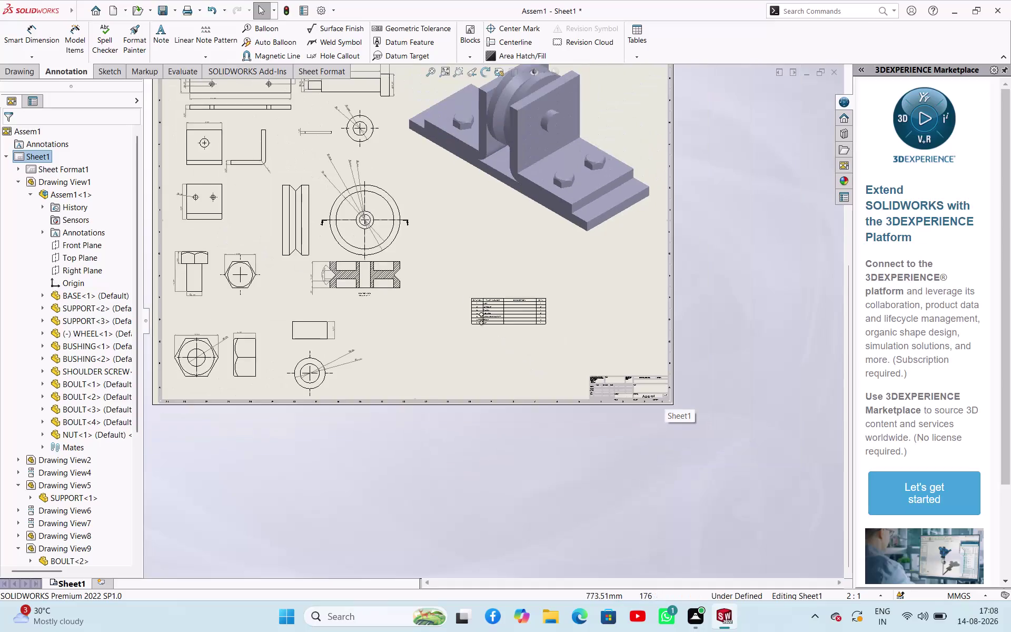
Zoom in on the Sheet1 BOM table and select it.
scroll(down, 3)
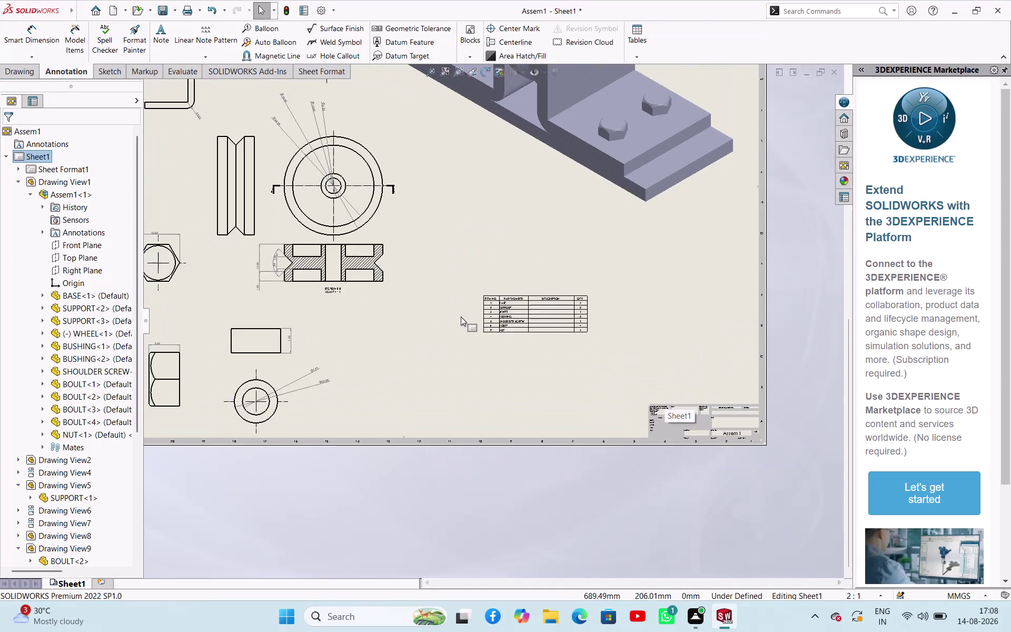
scroll(down, 3)
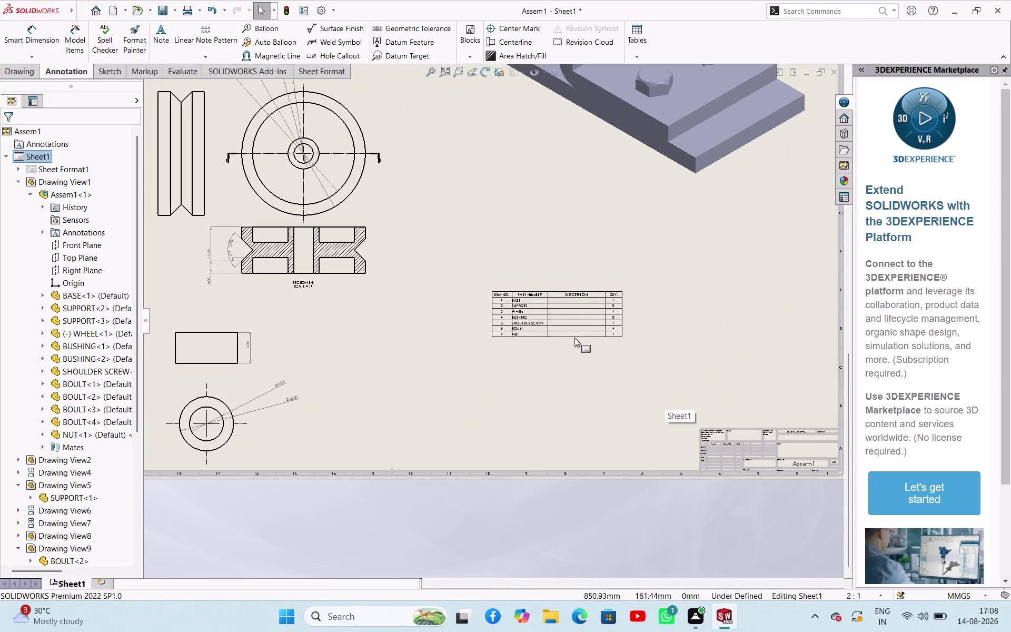
click(680, 294)
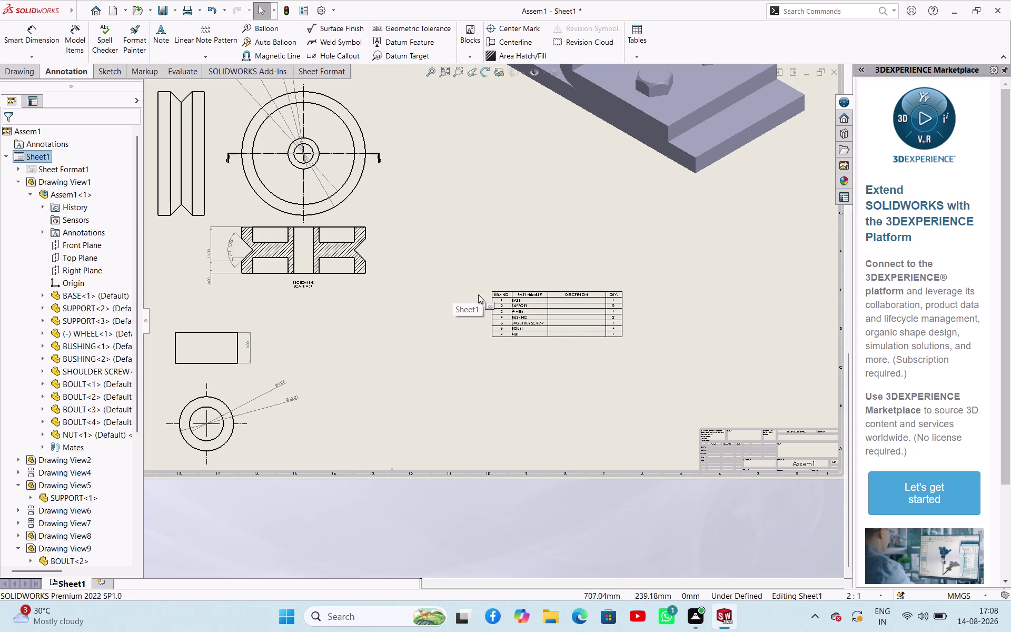
scroll(down, 3)
scroll(down, 3)
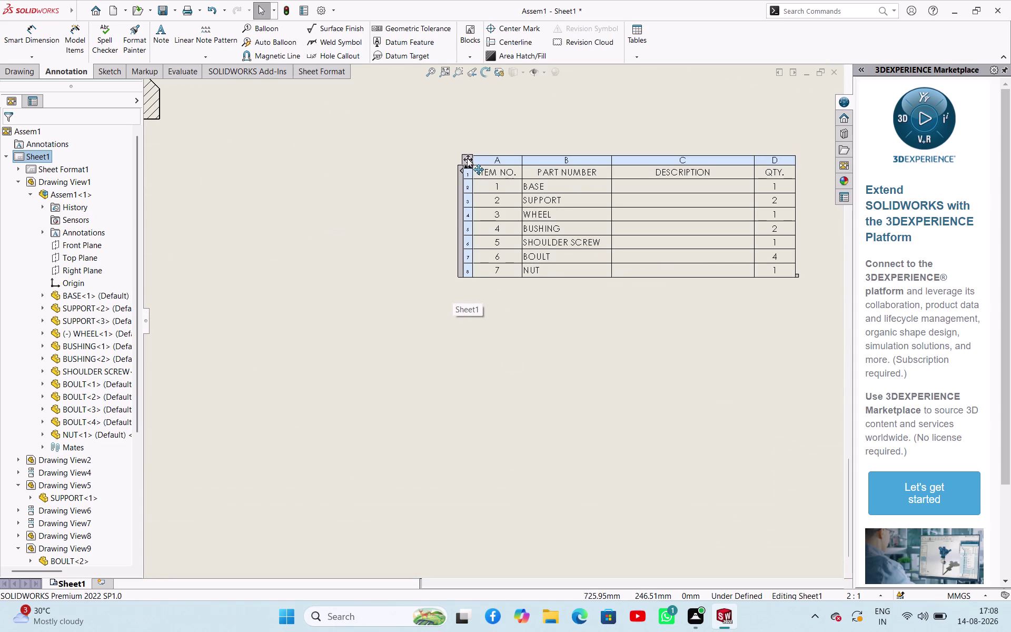
Move the BOM table up and left and enlarge its rows and columns.
drag(467, 158, 346, 244)
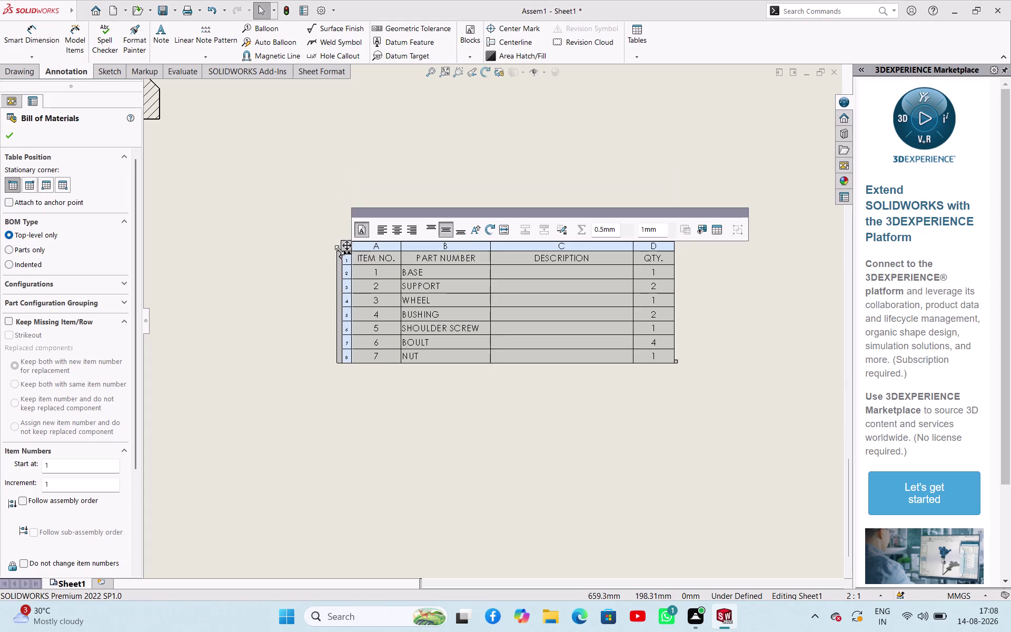
drag(340, 250, 199, 155)
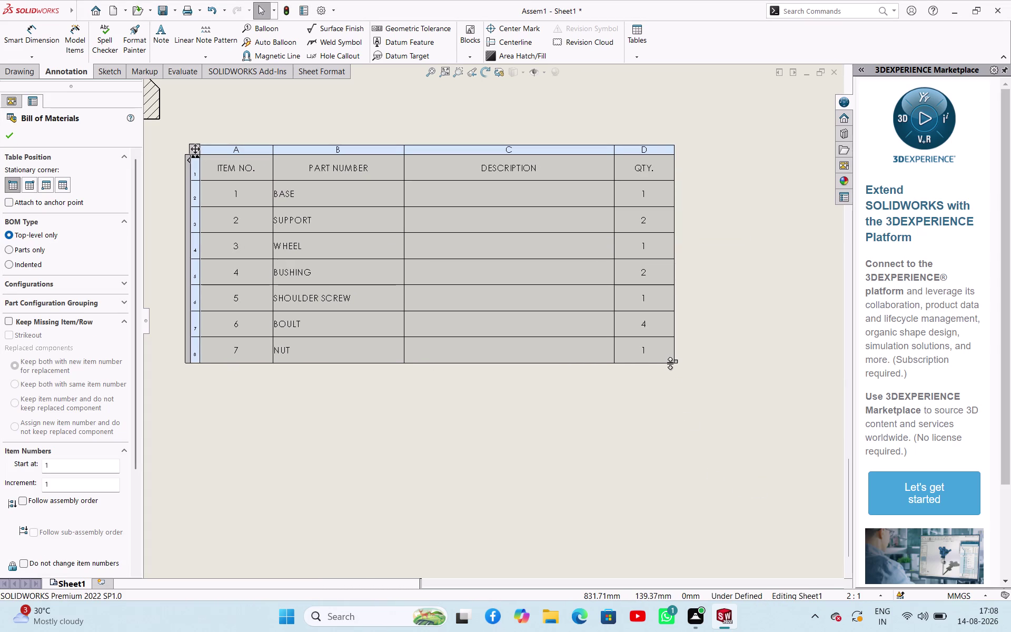
drag(677, 362, 807, 489)
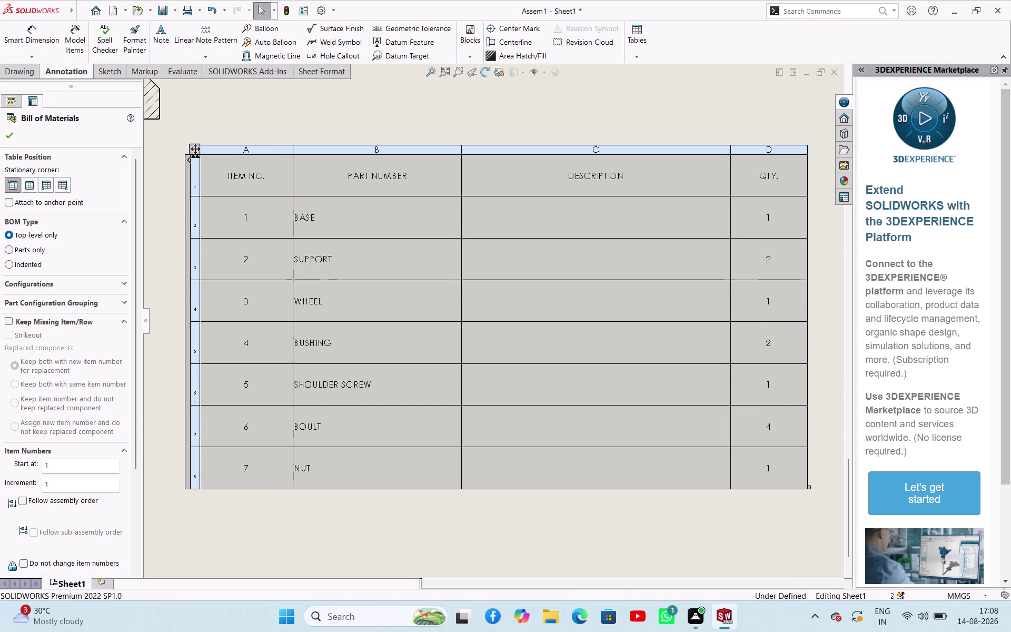
scroll(up, 3)
scroll(down, 3)
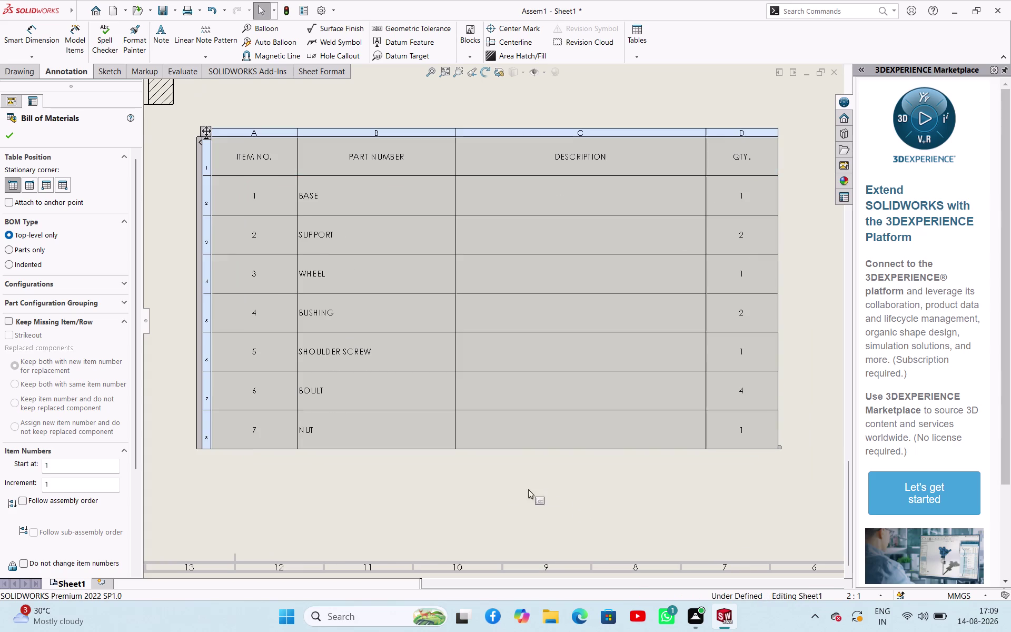
click(580, 134)
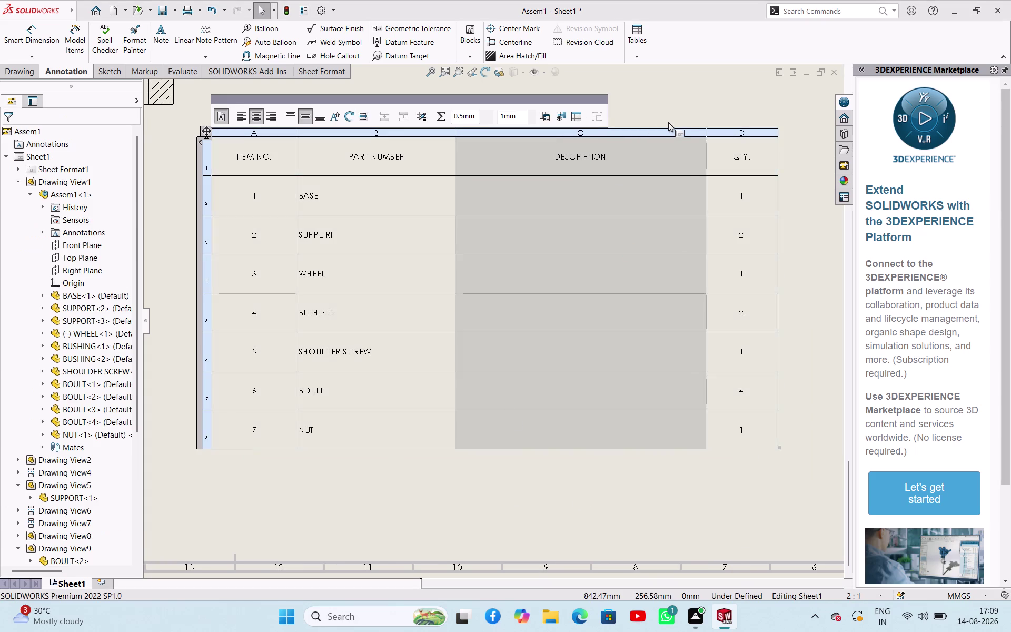
Delete the empty DESCRIPTION column and widen the QTY. and PART NUMBER columns.
key(Delete)
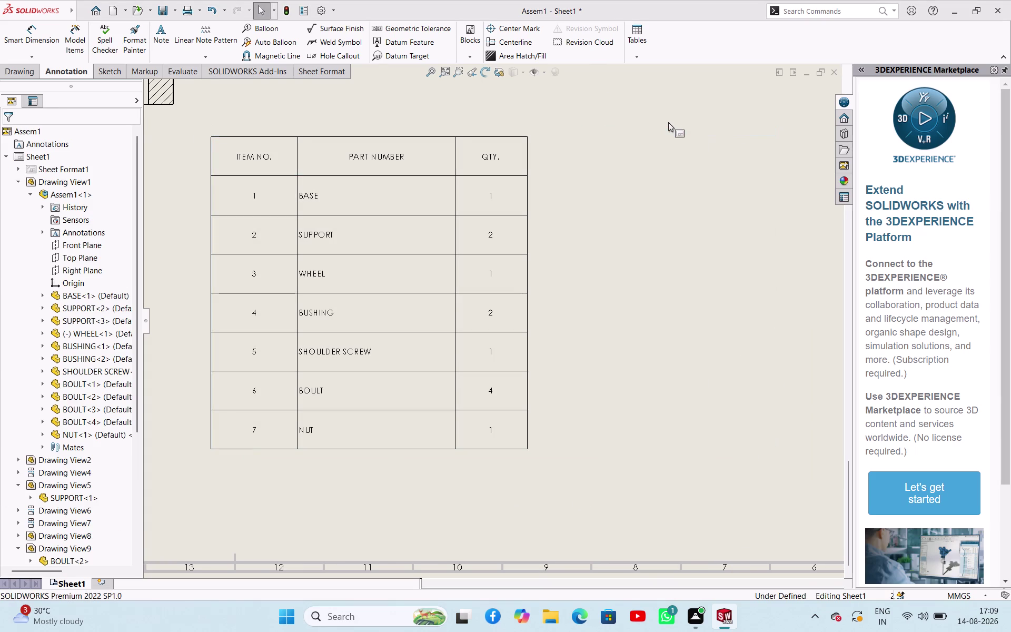
click(680, 275)
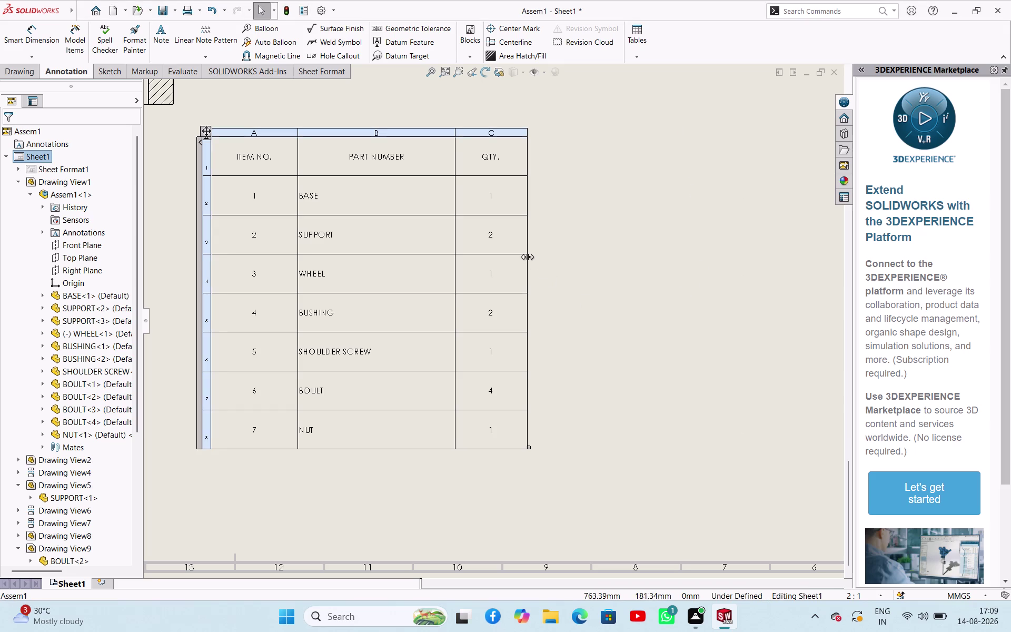
drag(527, 258, 622, 271)
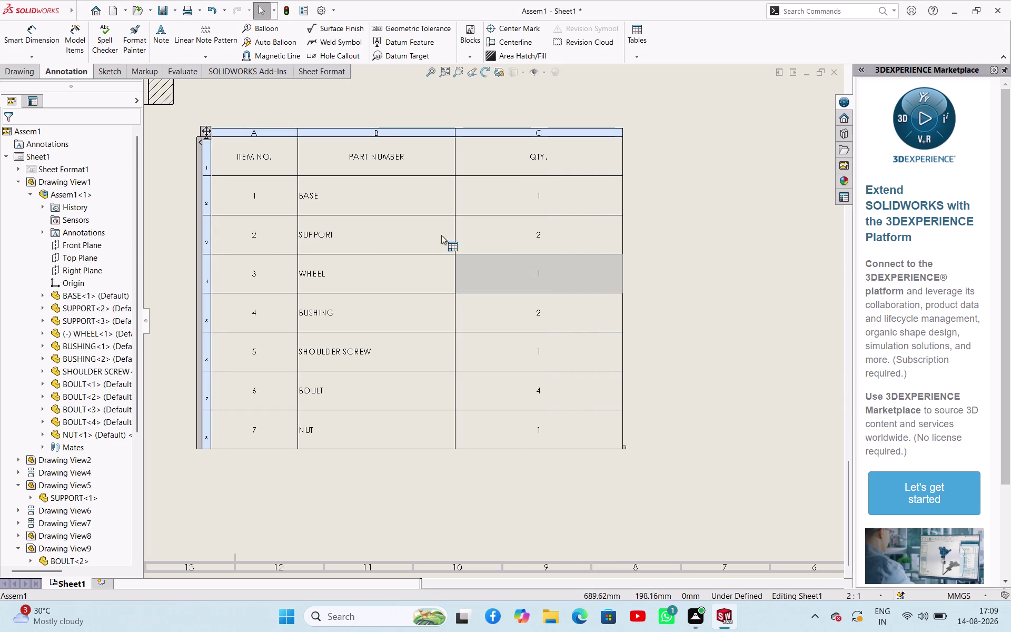
drag(455, 219, 486, 222)
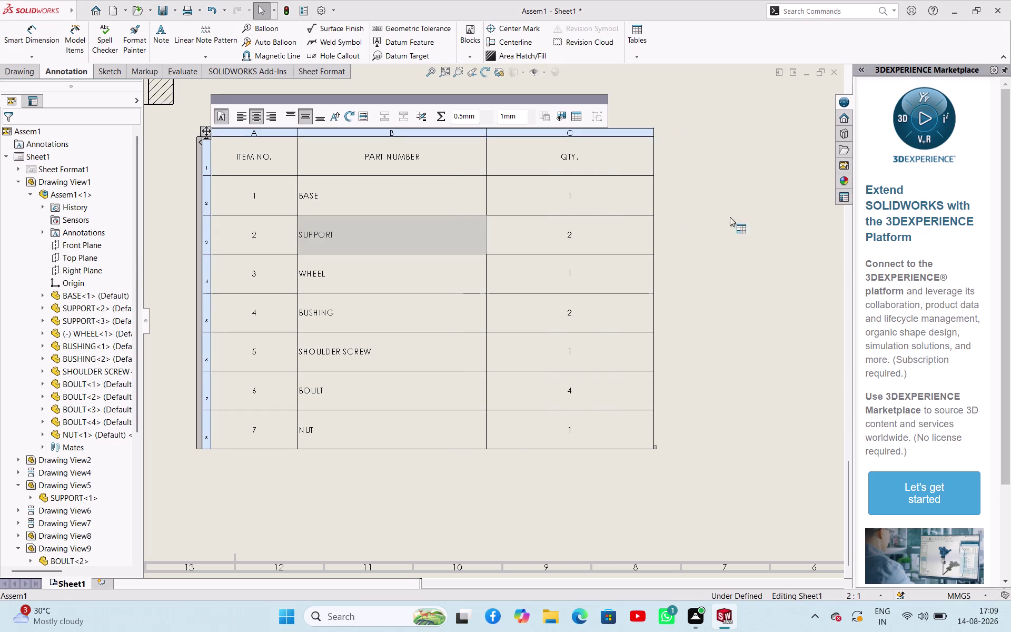
click(802, 213)
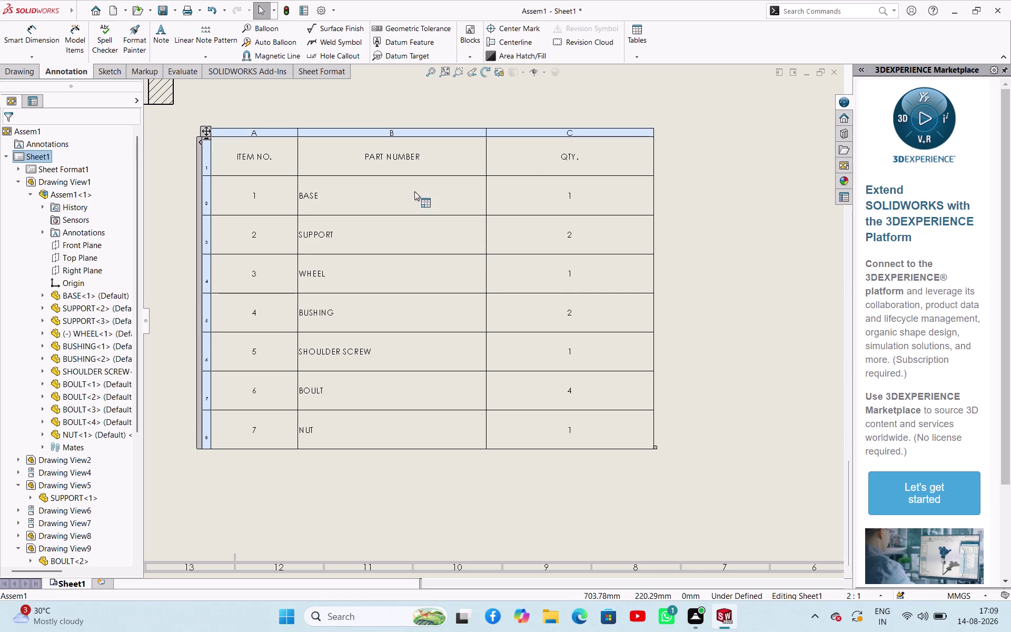
click(316, 197)
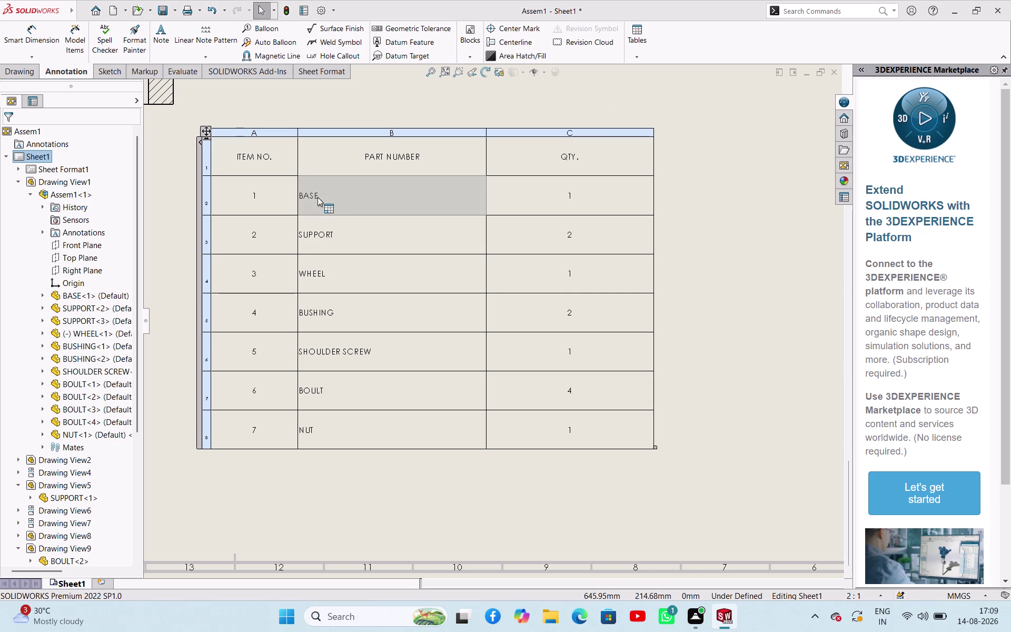
Select the part name cells from BASE down to NUT.
click(317, 197)
drag(316, 197, 326, 340)
drag(326, 340, 347, 448)
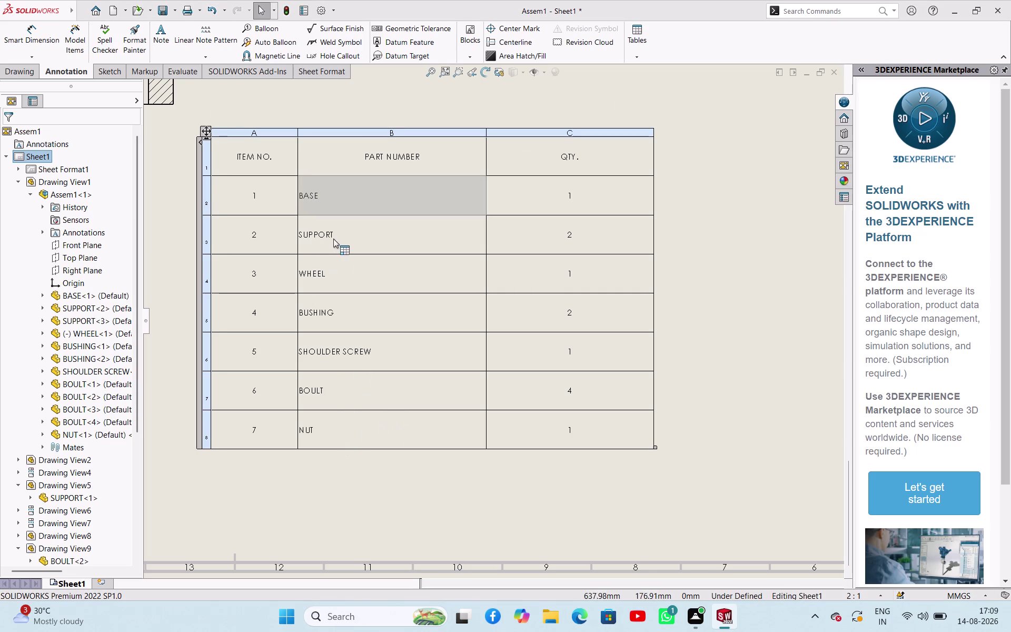
click(337, 236)
click(343, 269)
click(340, 315)
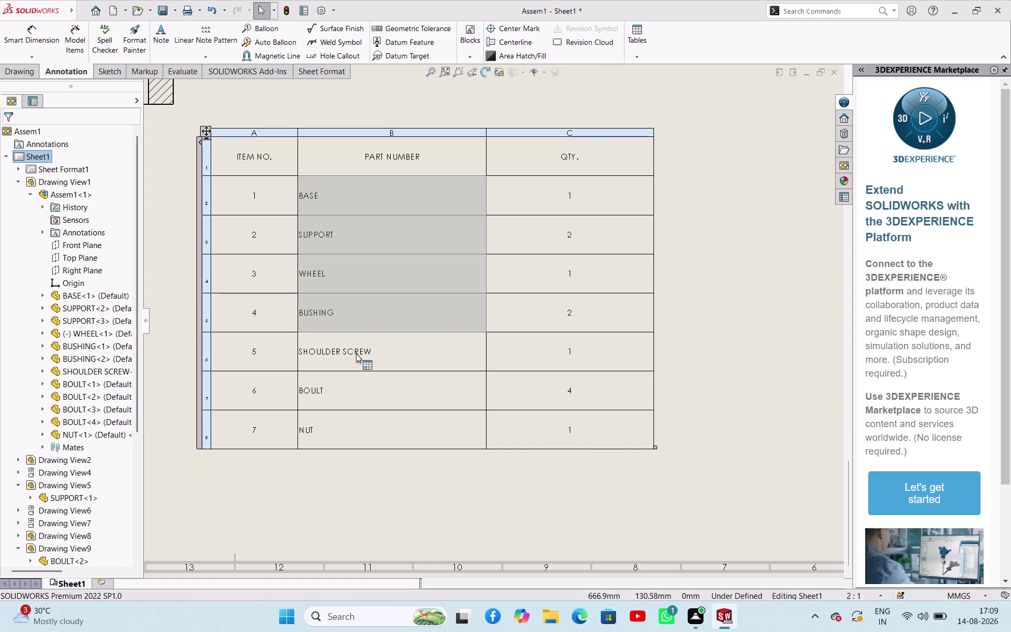
click(356, 354)
click(346, 402)
click(344, 426)
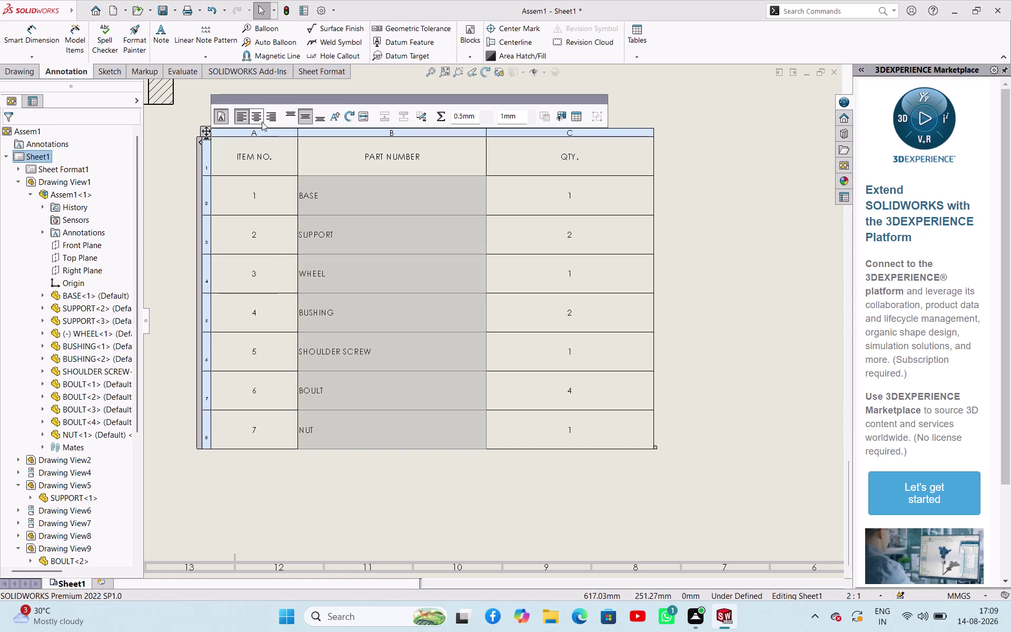
Centre the selected part names and make them 26-point bold.
click(260, 121)
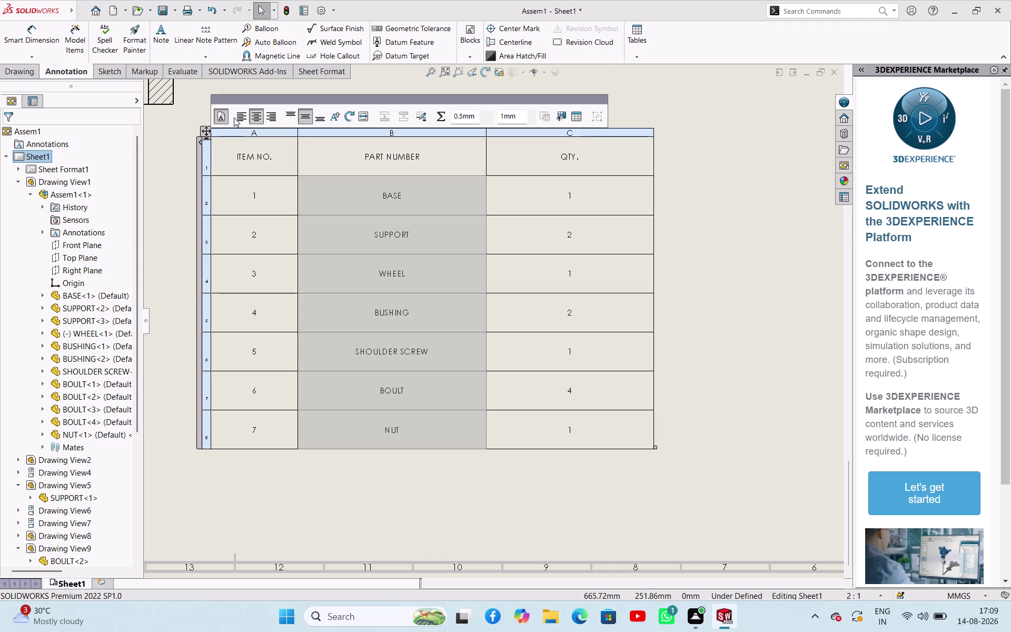
click(217, 116)
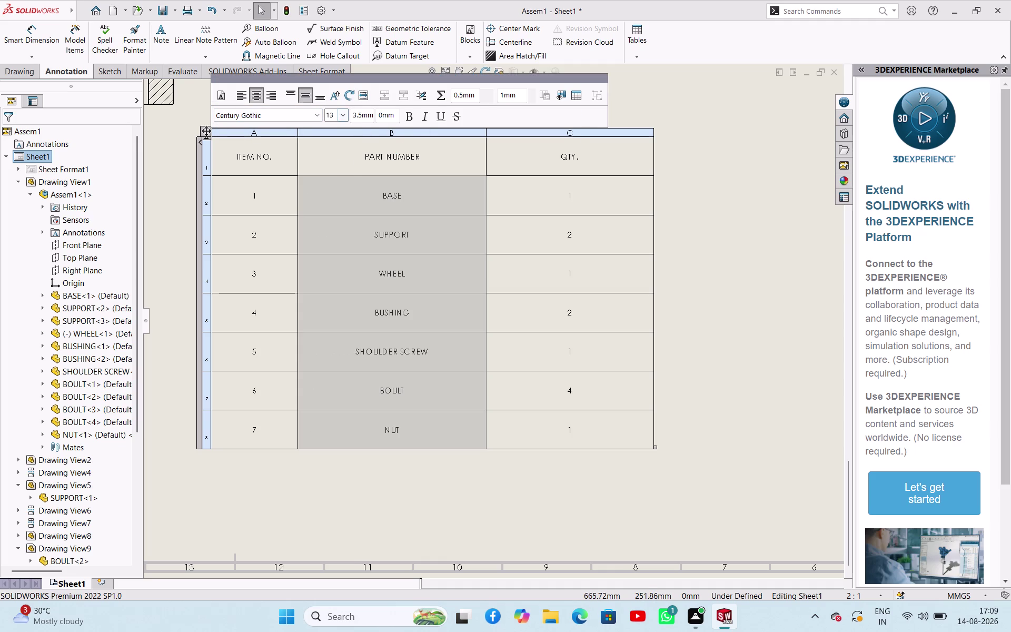
click(339, 116)
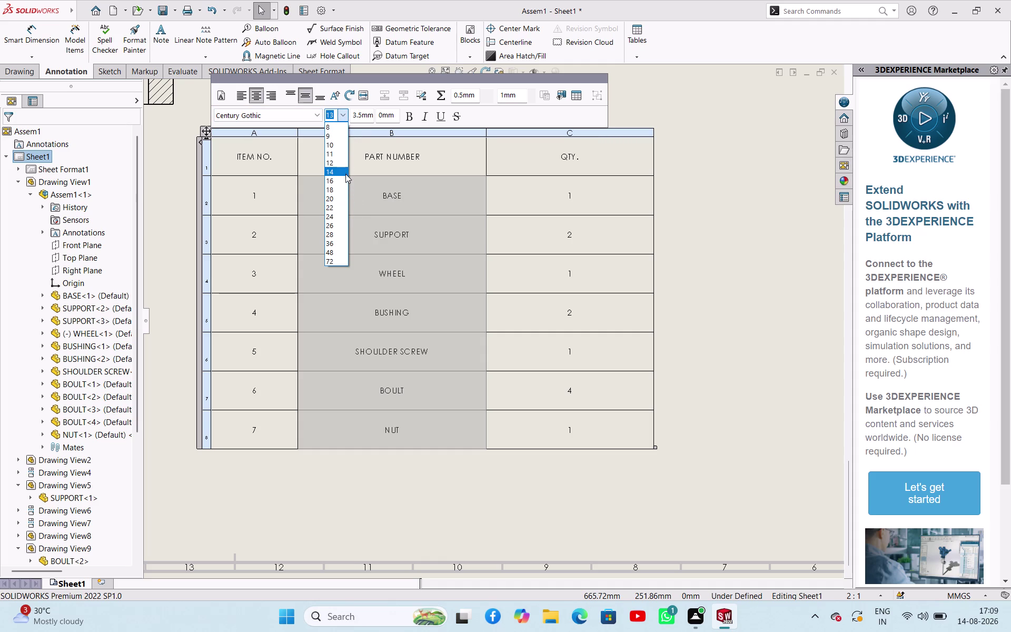
click(343, 224)
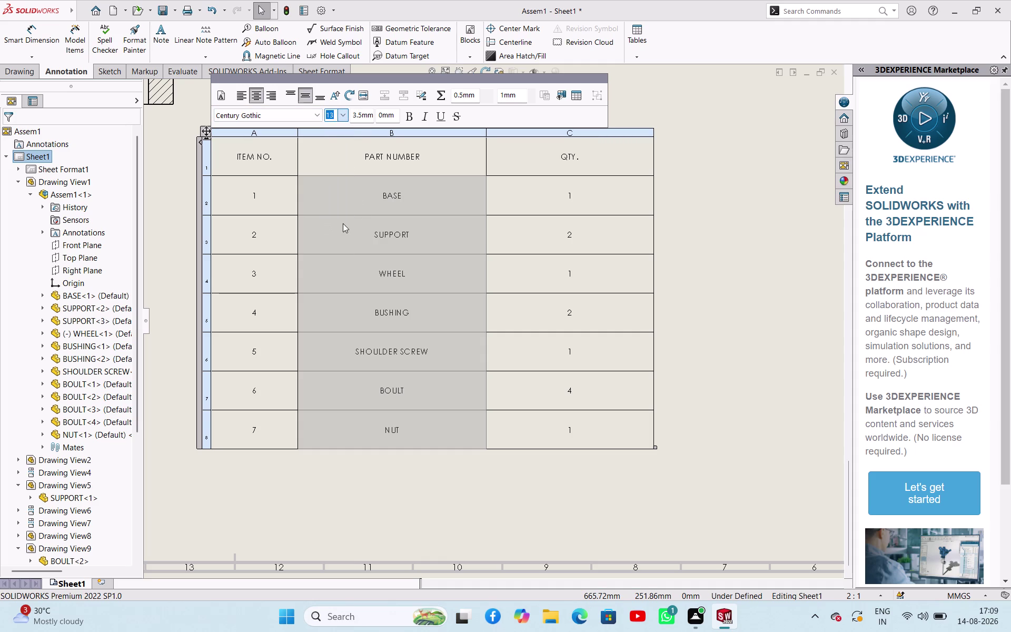
click(403, 117)
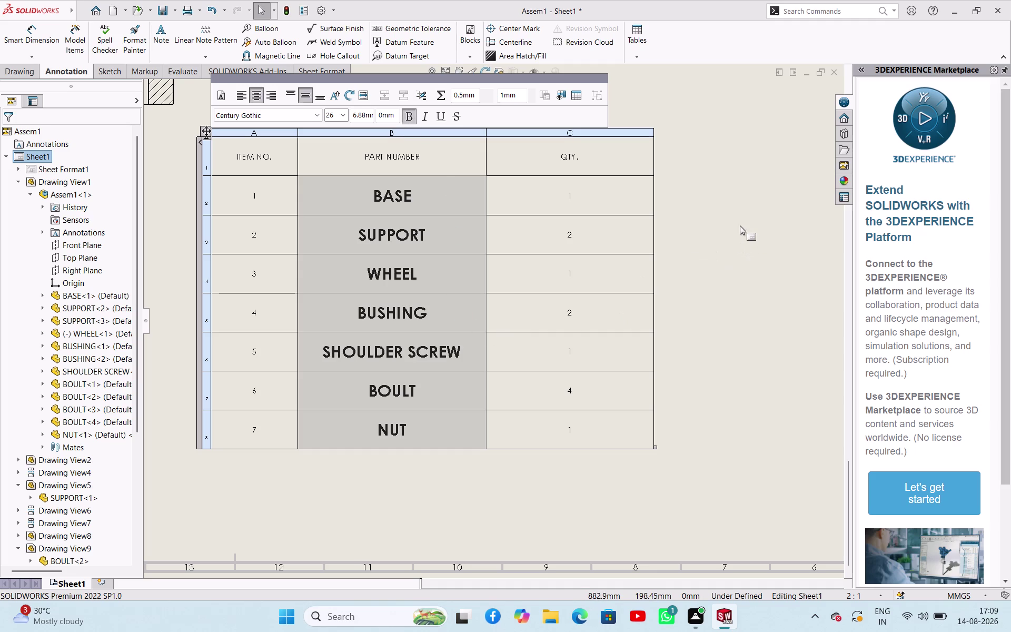
click(701, 231)
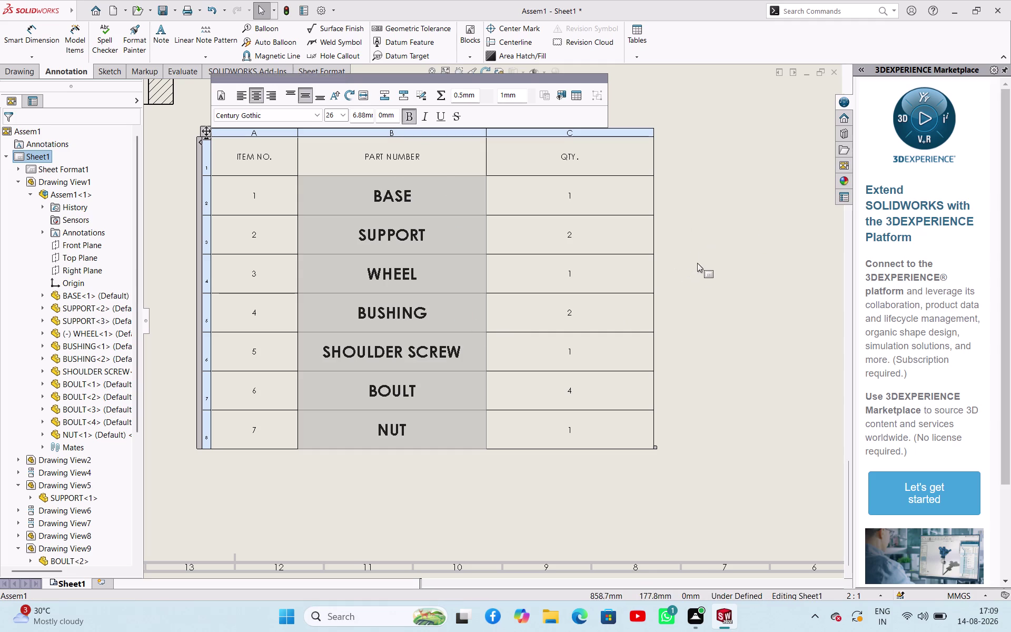
click(697, 262)
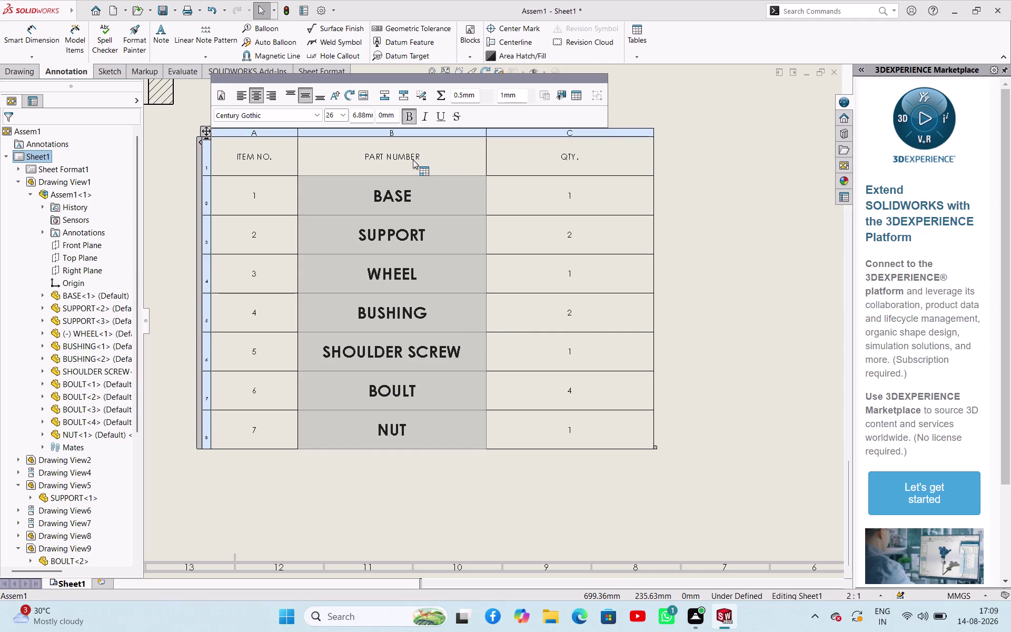
click(413, 160)
click(275, 155)
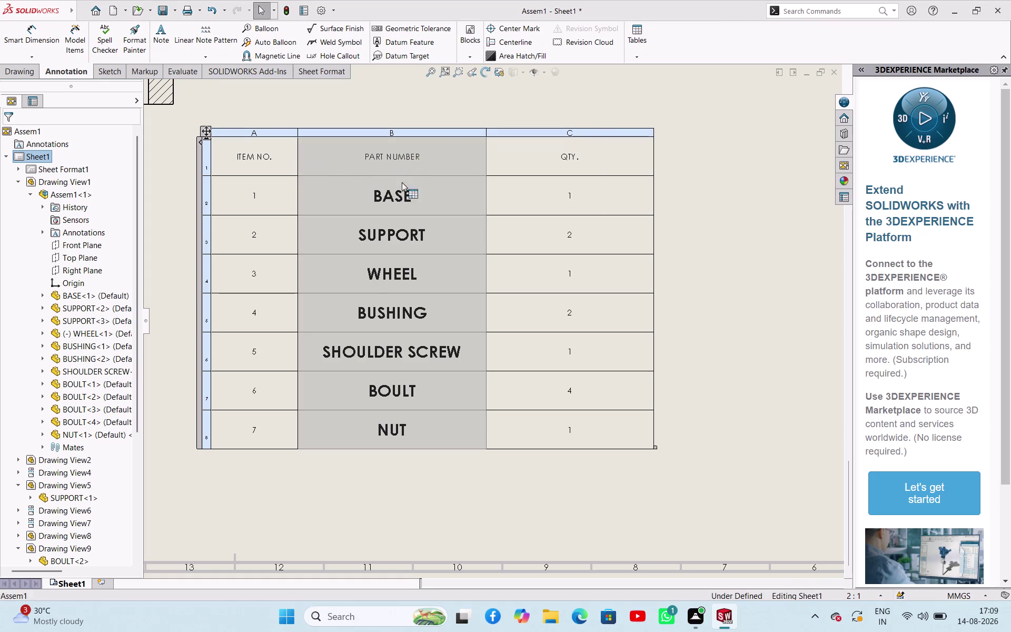
click(563, 162)
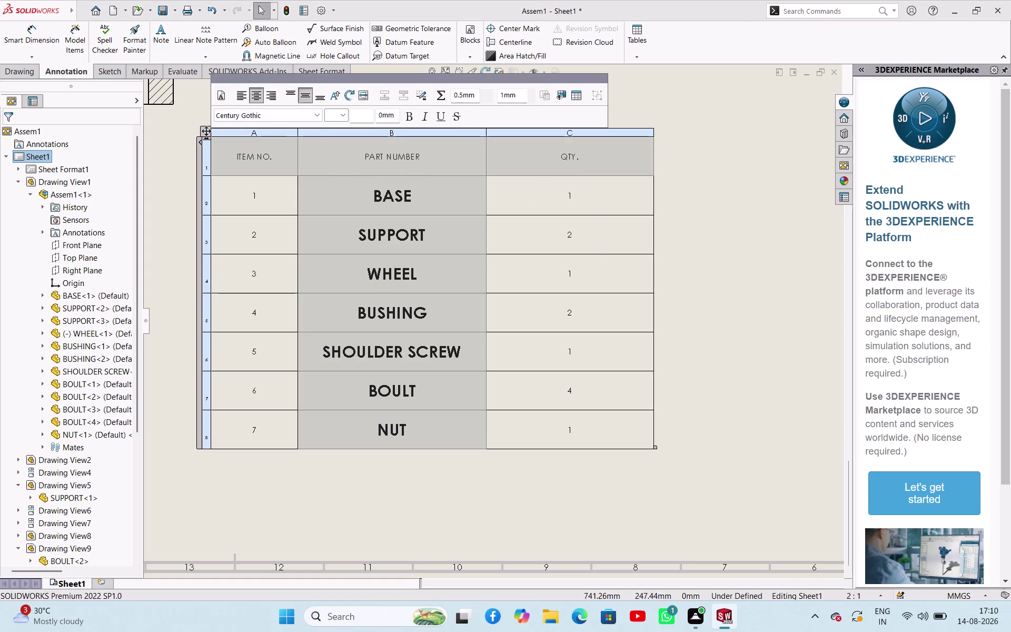
Set the ITEM NO., PART NUMBER and QTY. headings to 28-point bold text.
click(335, 113)
click(338, 117)
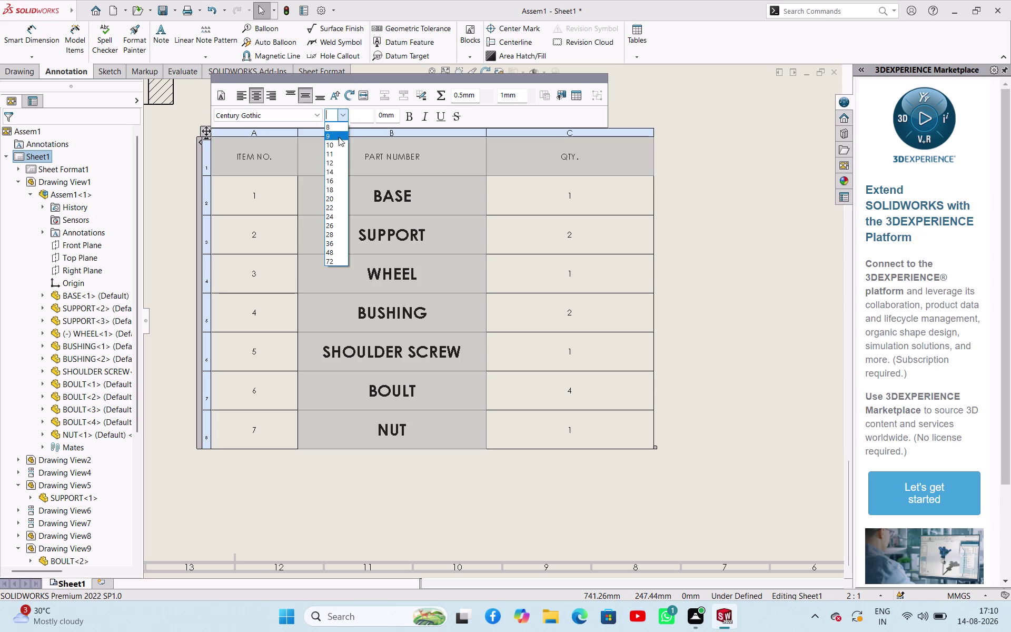
click(337, 232)
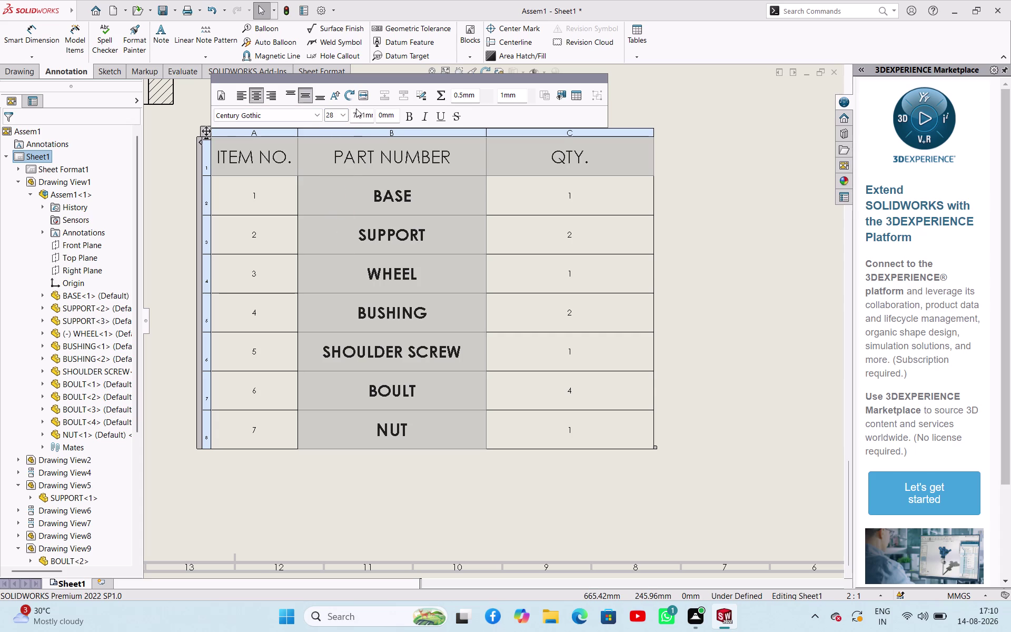
click(408, 124)
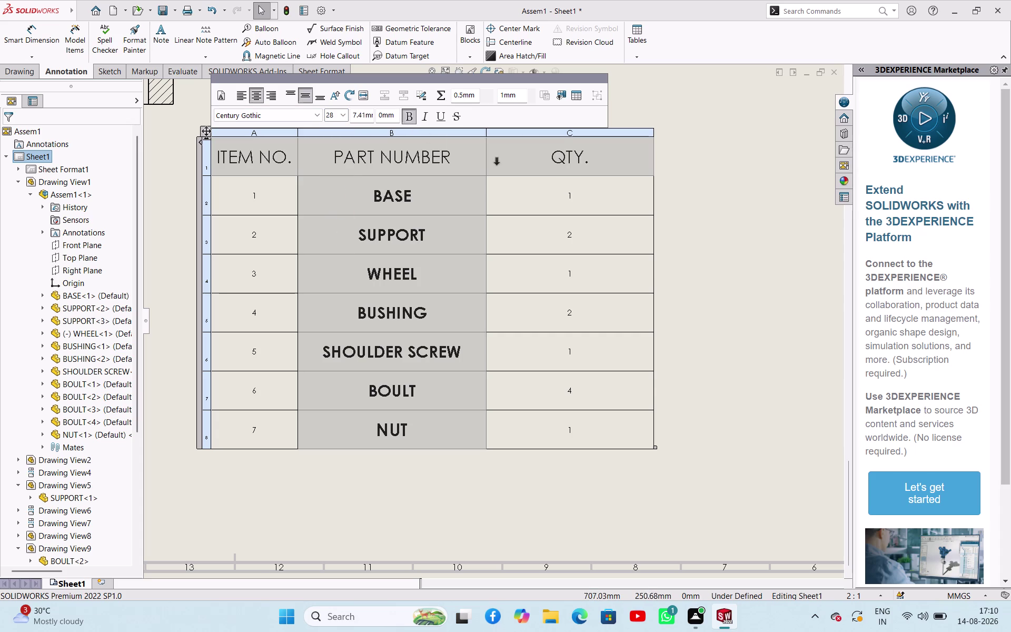
click(708, 189)
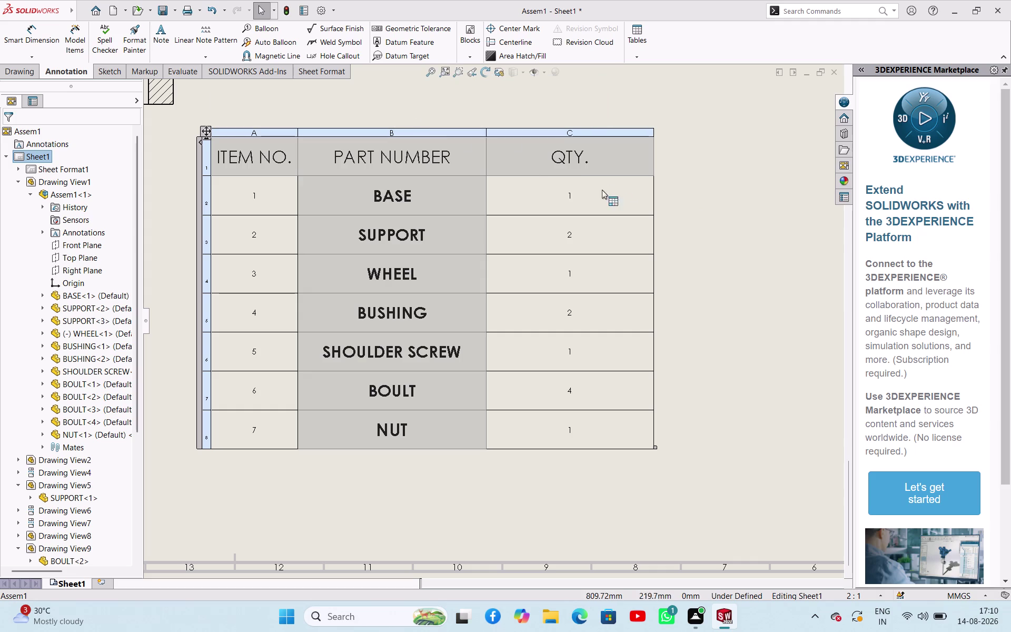
double_click(708, 203)
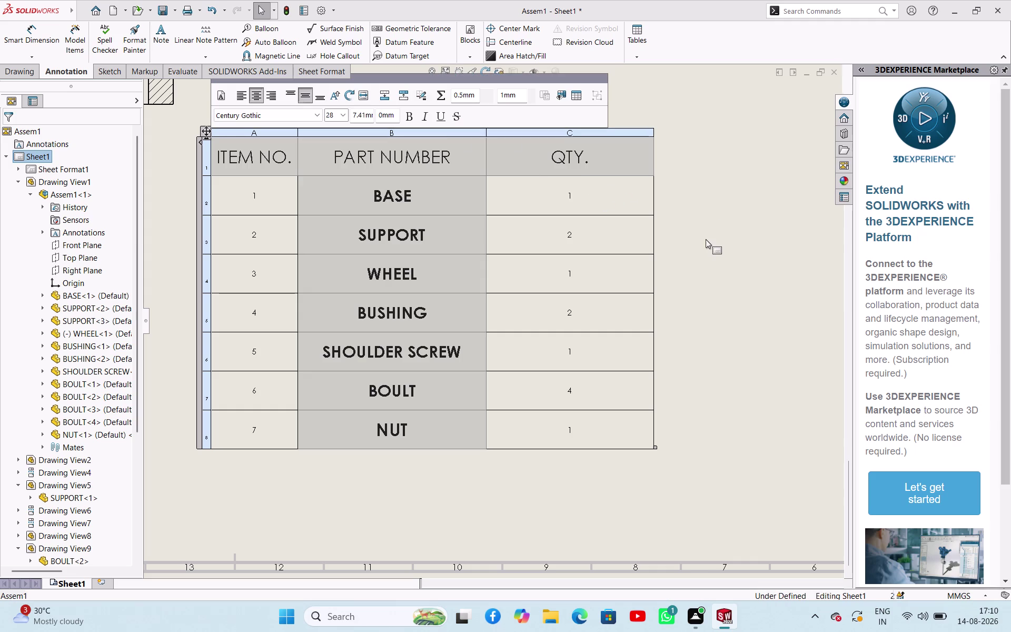
click(705, 239)
right_click(710, 236)
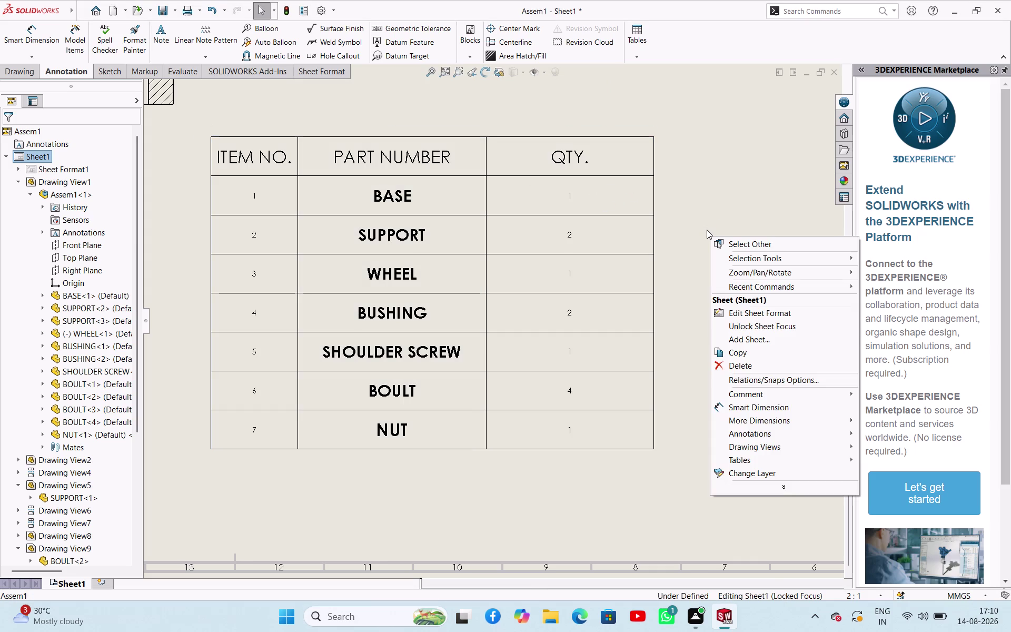
click(692, 172)
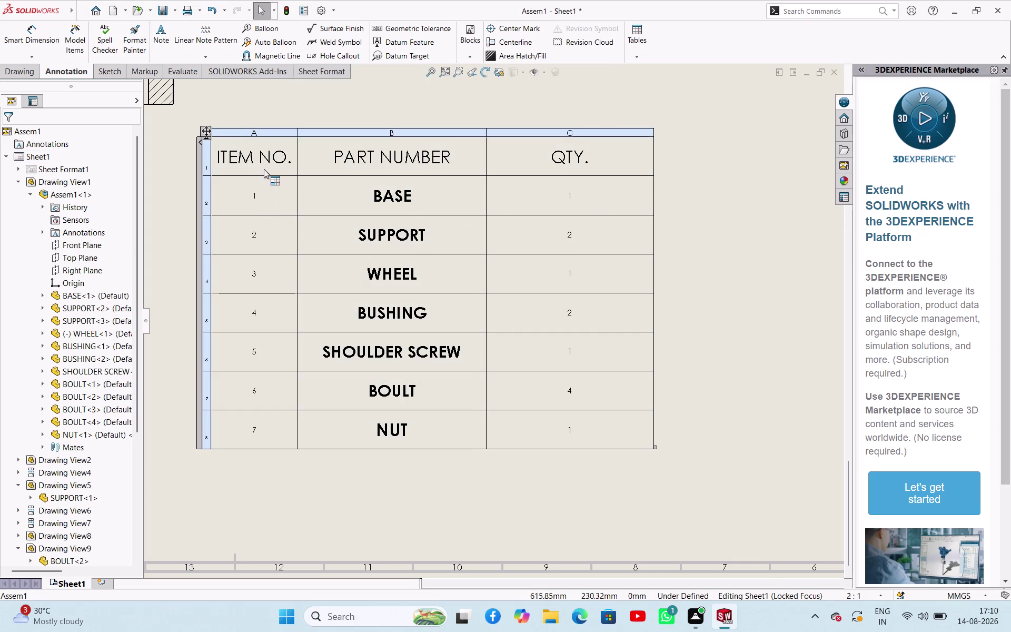
Apply bold to the BOM header row labels.
scroll(up, 3)
scroll(down, 3)
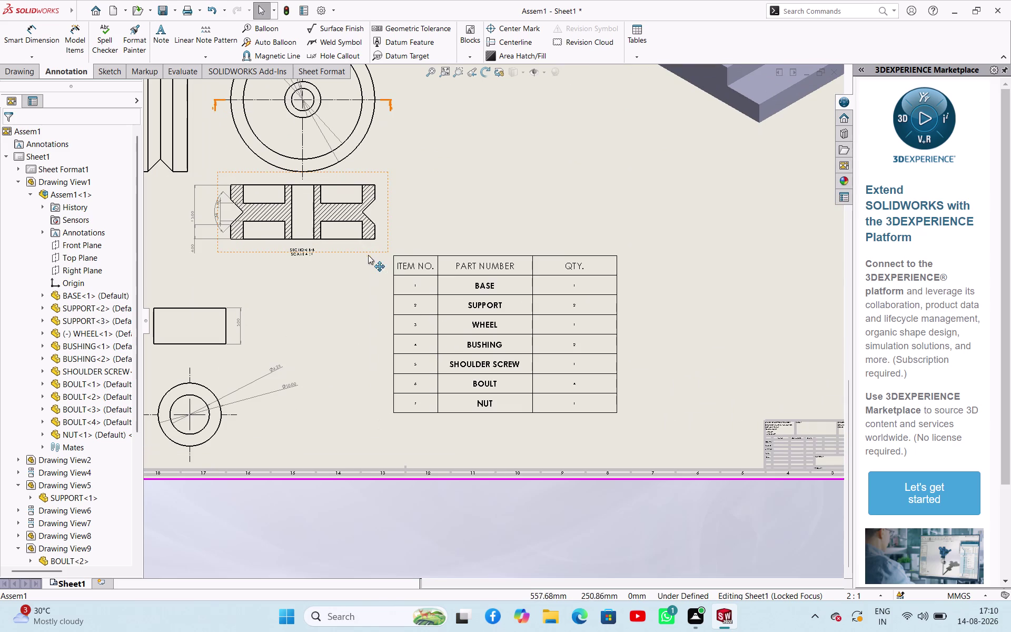
click(417, 266)
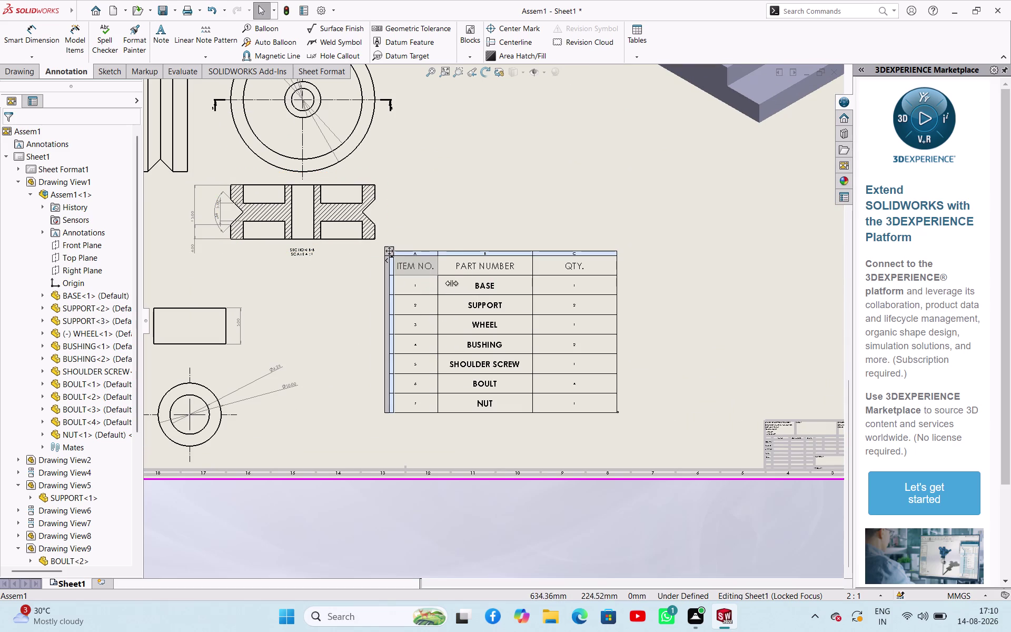
click(484, 261)
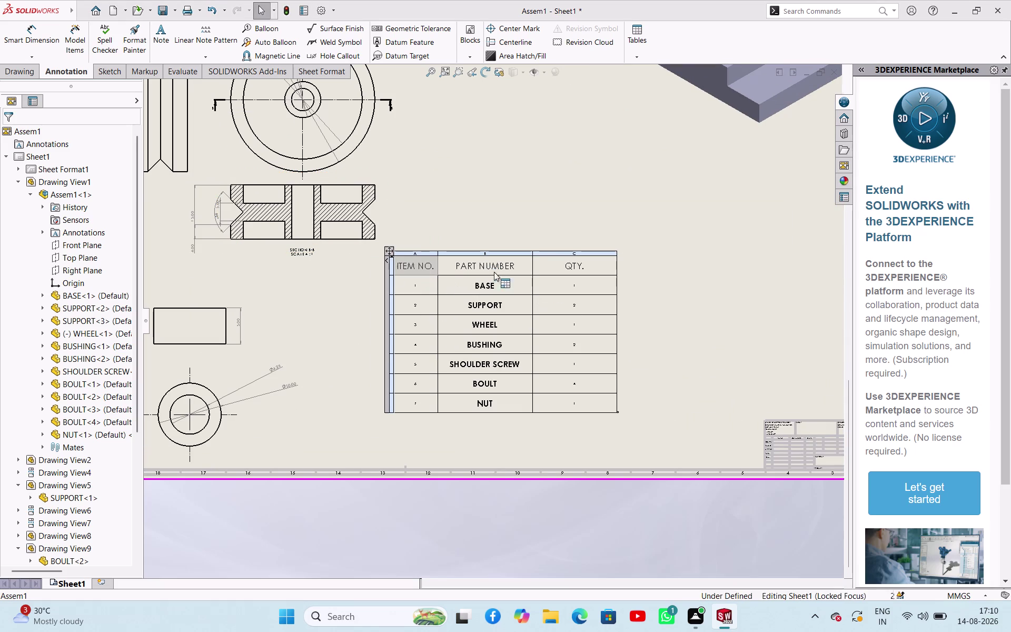
click(563, 266)
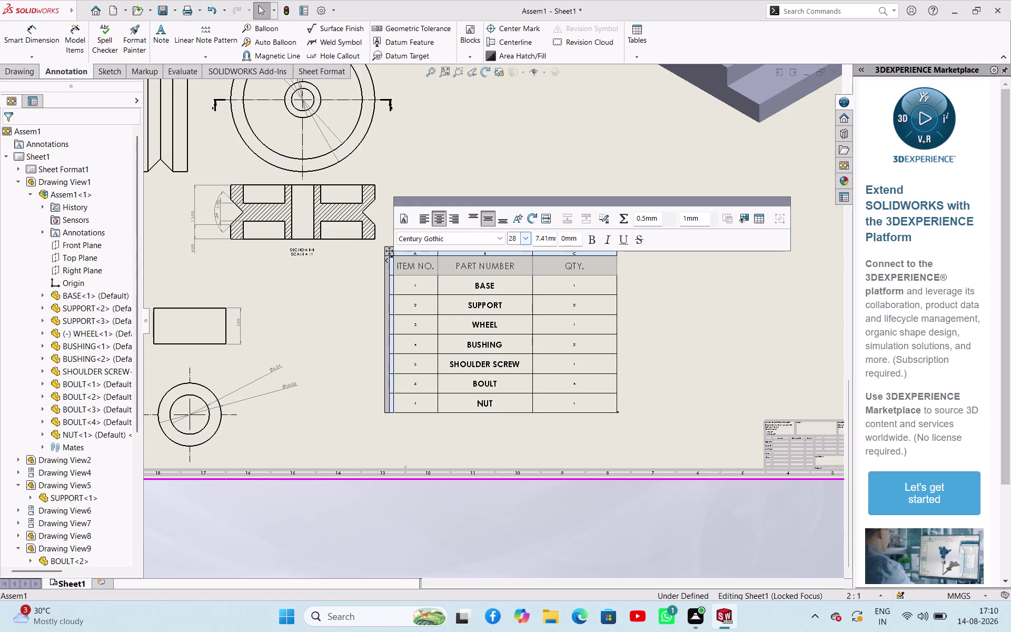
click(593, 243)
click(634, 283)
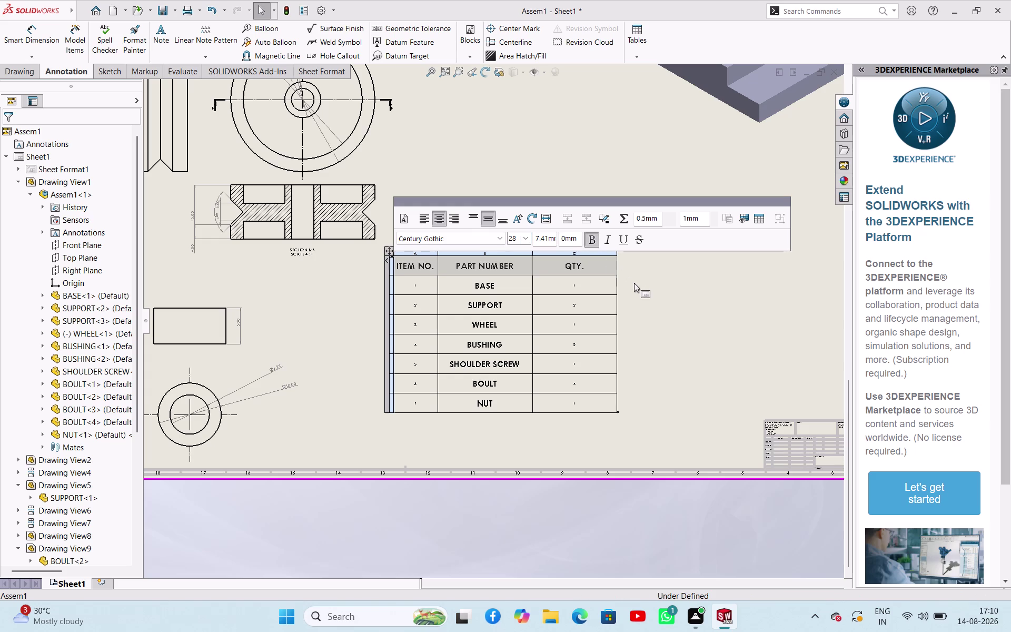
click(653, 291)
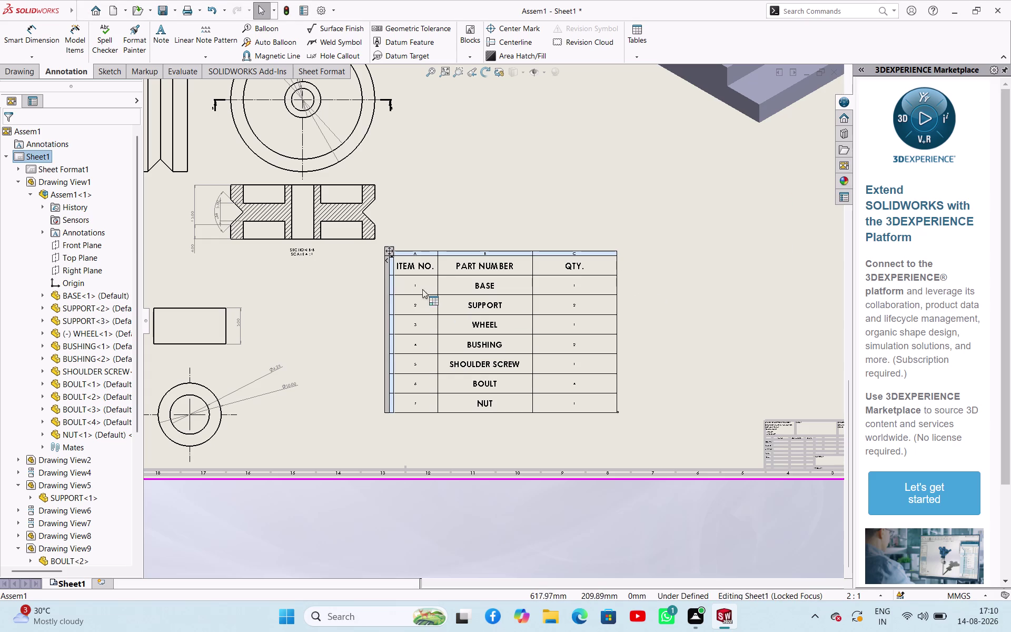
Begin selecting the item number cells in the ITEM NO. column.
click(420, 283)
click(424, 296)
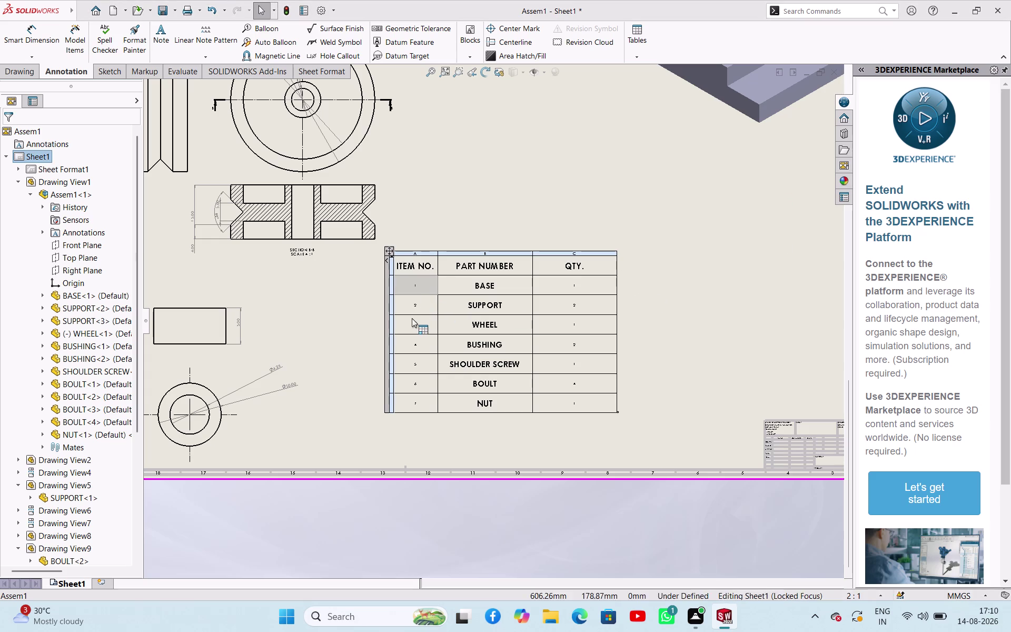
click(412, 319)
click(424, 285)
Extend the selection down the ITEM NO. column through item 7.
click(414, 302)
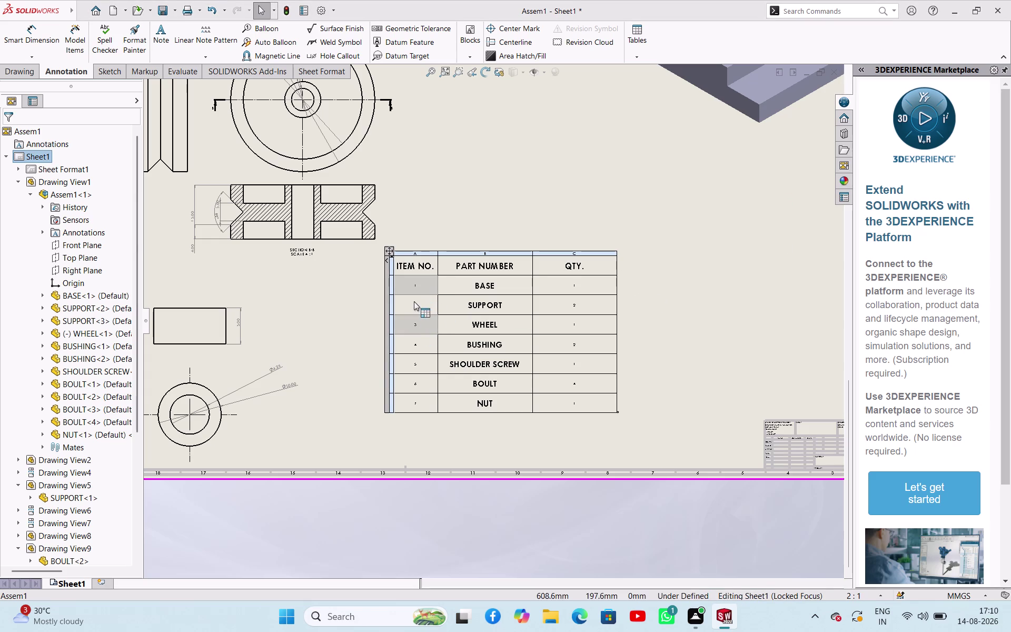
click(415, 348)
click(416, 357)
click(414, 376)
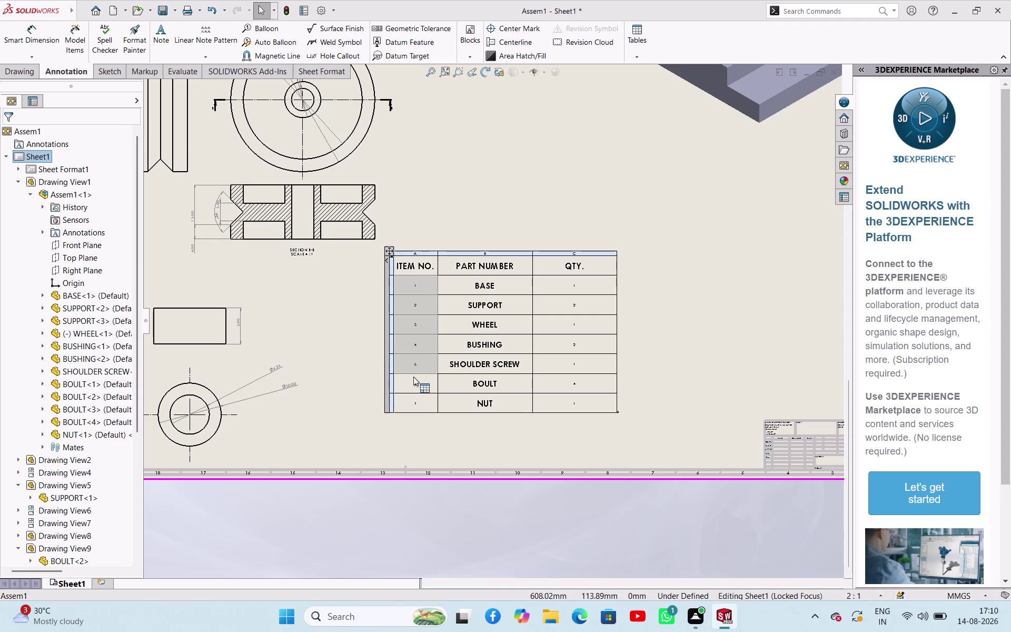
click(411, 400)
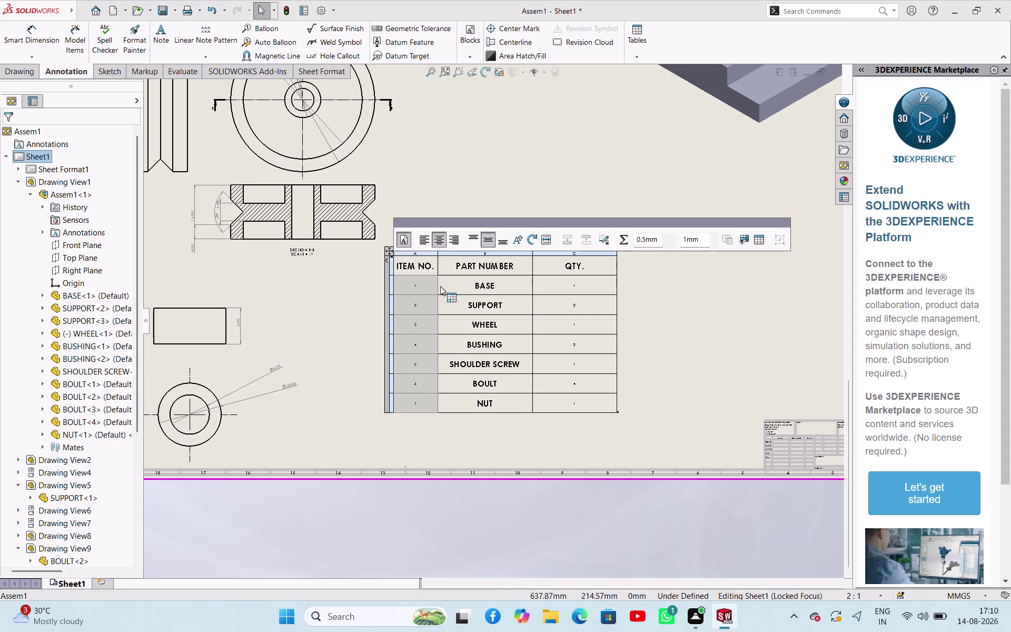
Set item numbers 1–7 to font size 22 and bold.
click(407, 240)
click(517, 237)
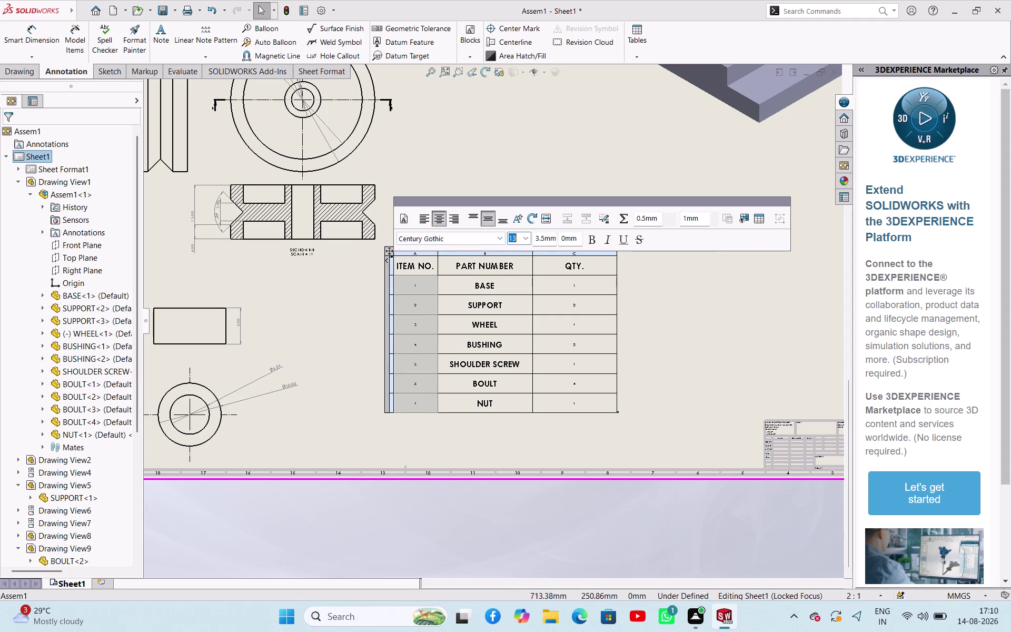
click(526, 240)
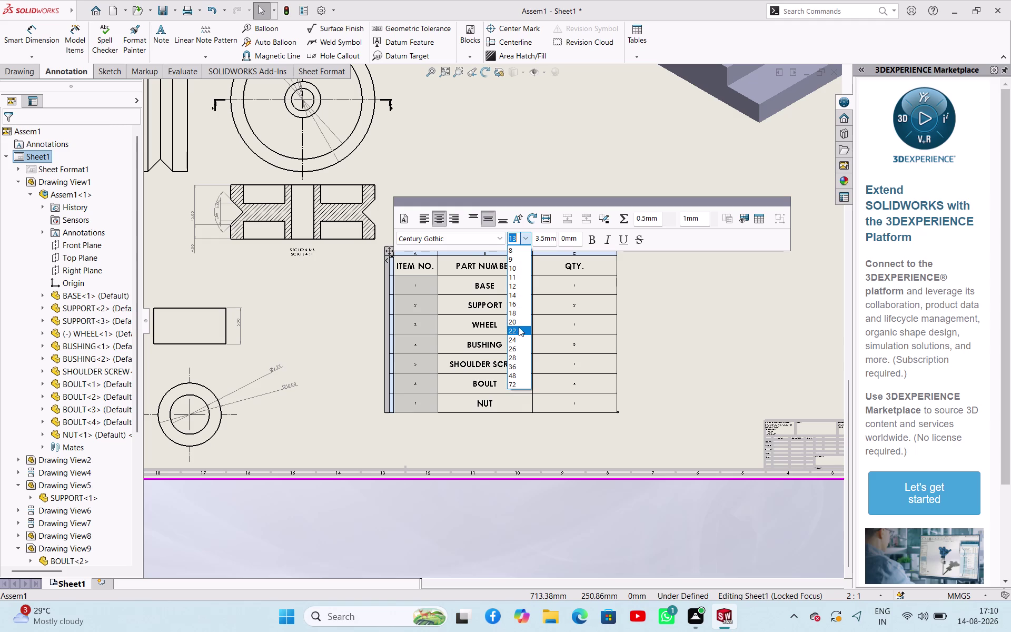
click(519, 327)
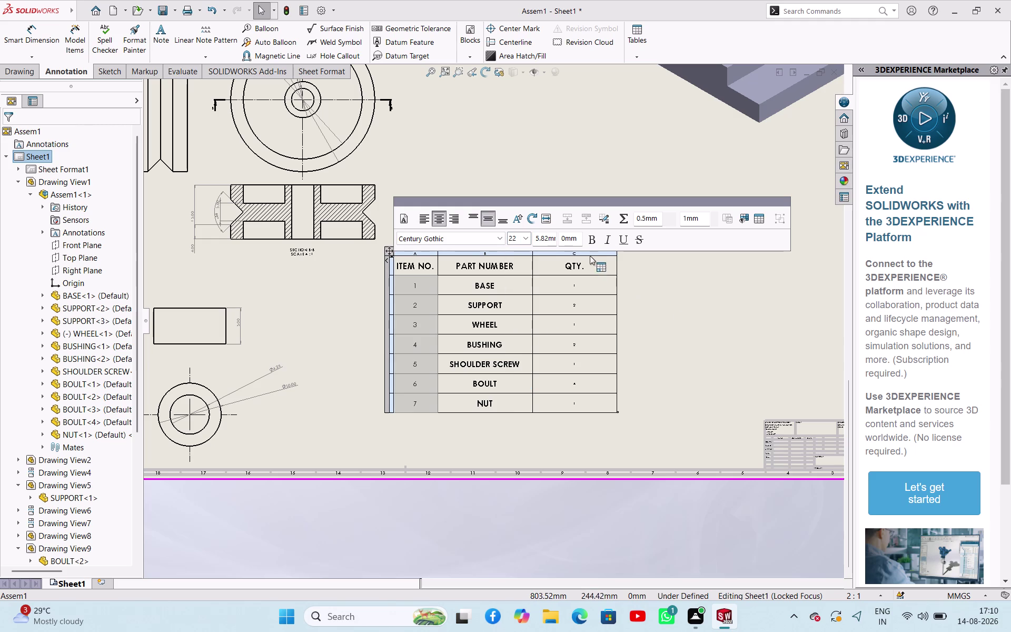
click(596, 244)
click(642, 299)
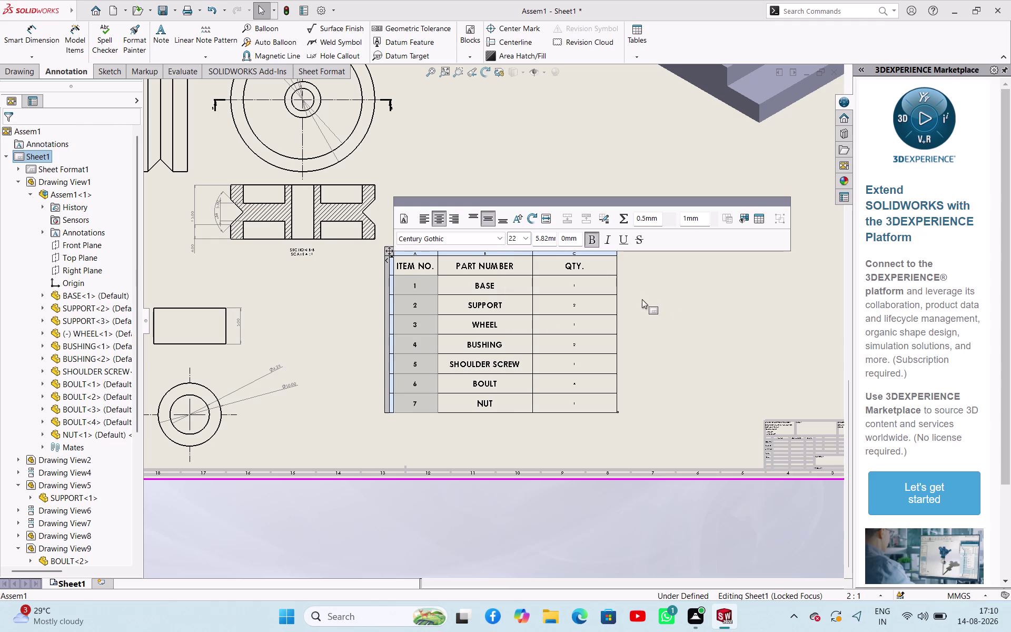
double_click(646, 298)
double_click(697, 275)
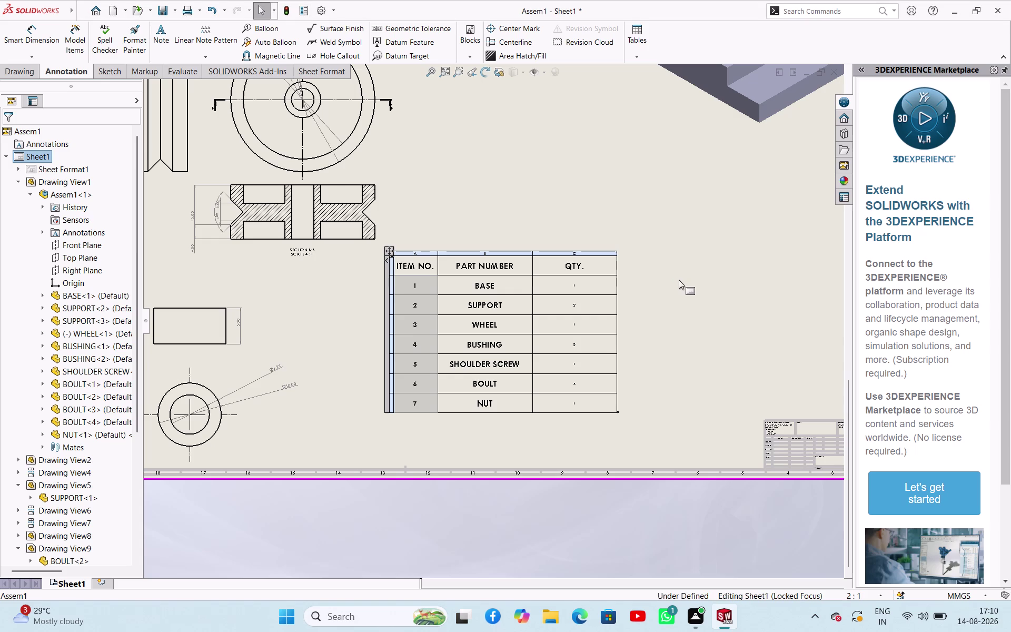
Dismiss the sheet options and leave table text formatting.
click(679, 280)
double_click(675, 288)
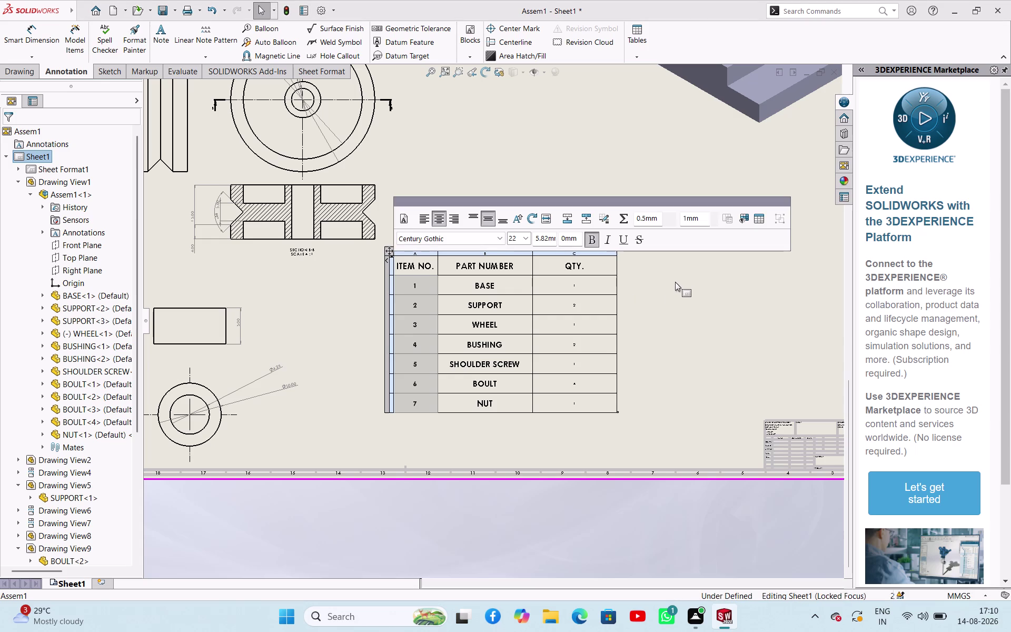
right_click(678, 278)
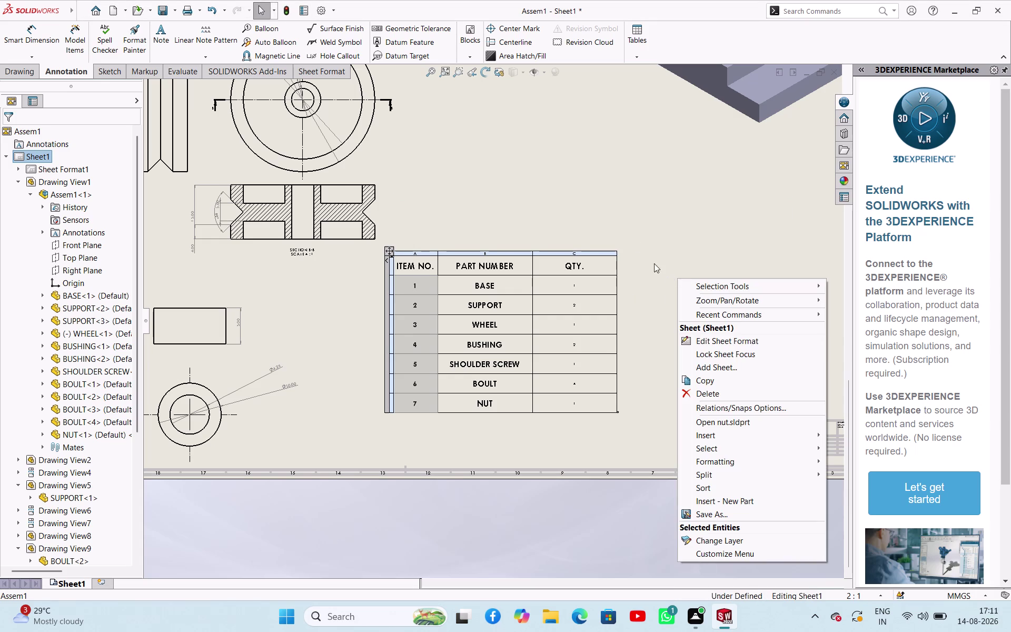
click(636, 239)
click(685, 305)
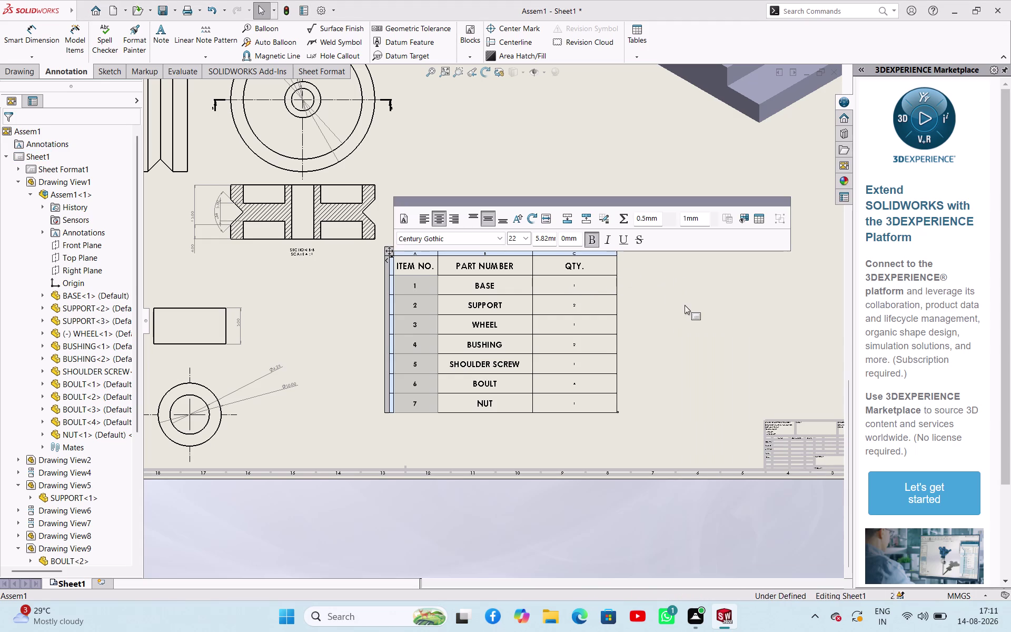
key(Escape)
key(Escape)
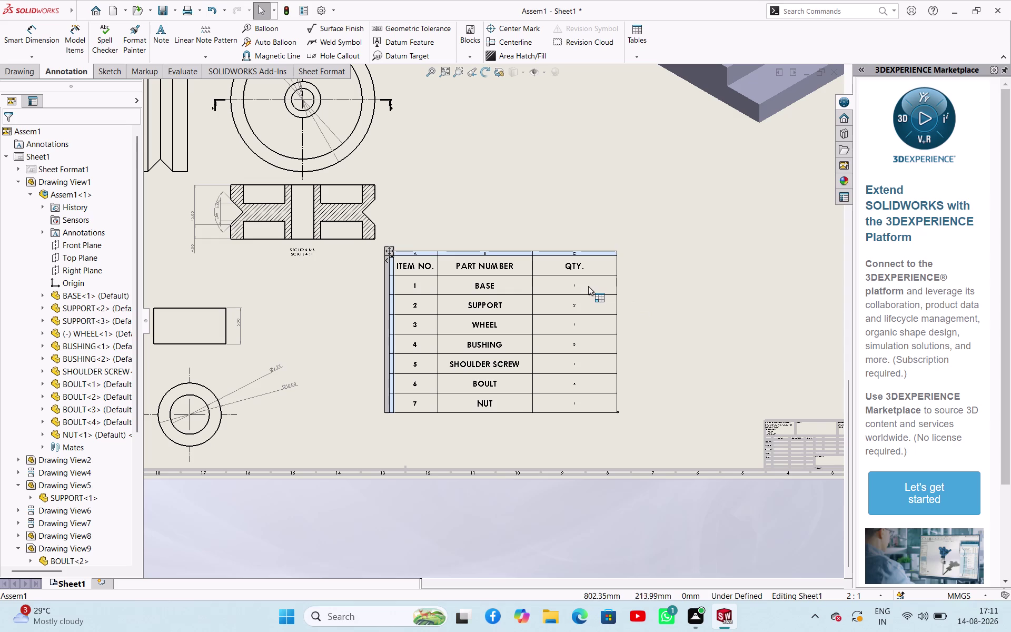
Select all the quantity cells in the QTY. column.
click(576, 283)
click(574, 299)
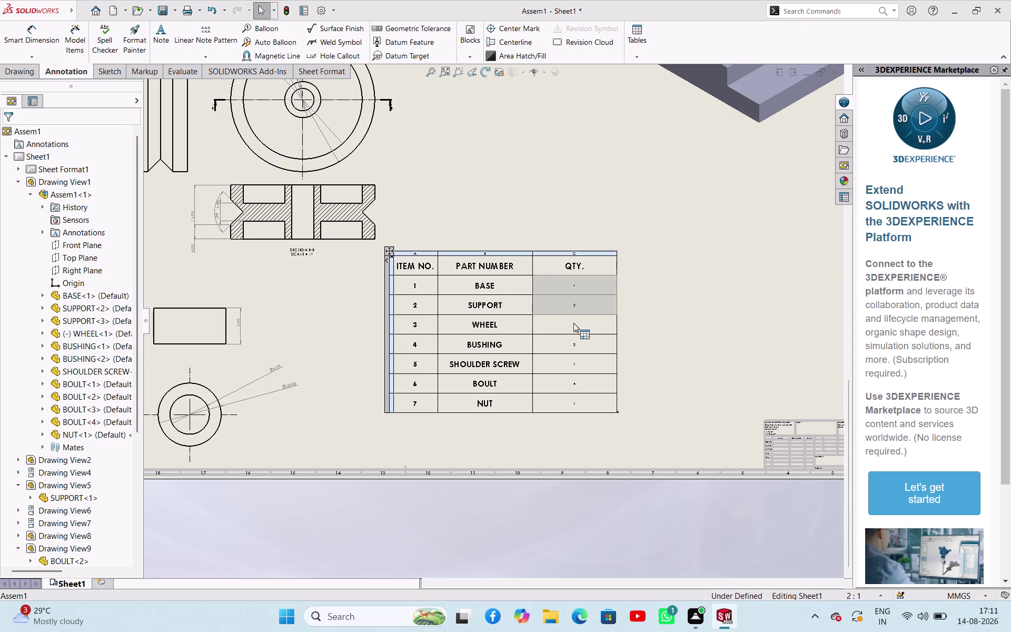
click(573, 323)
click(573, 341)
click(577, 365)
click(572, 386)
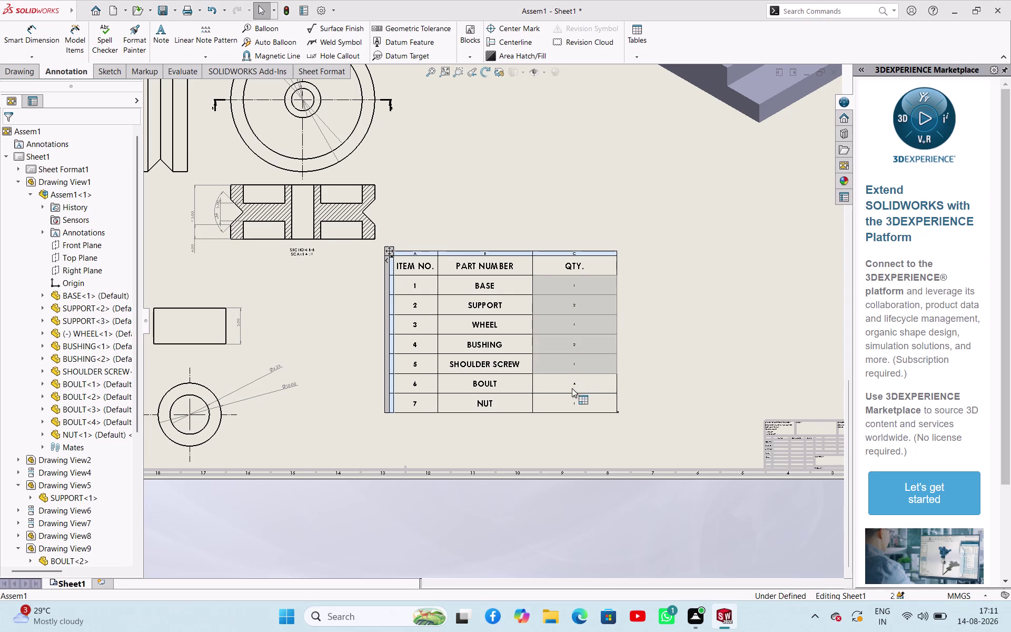
click(569, 399)
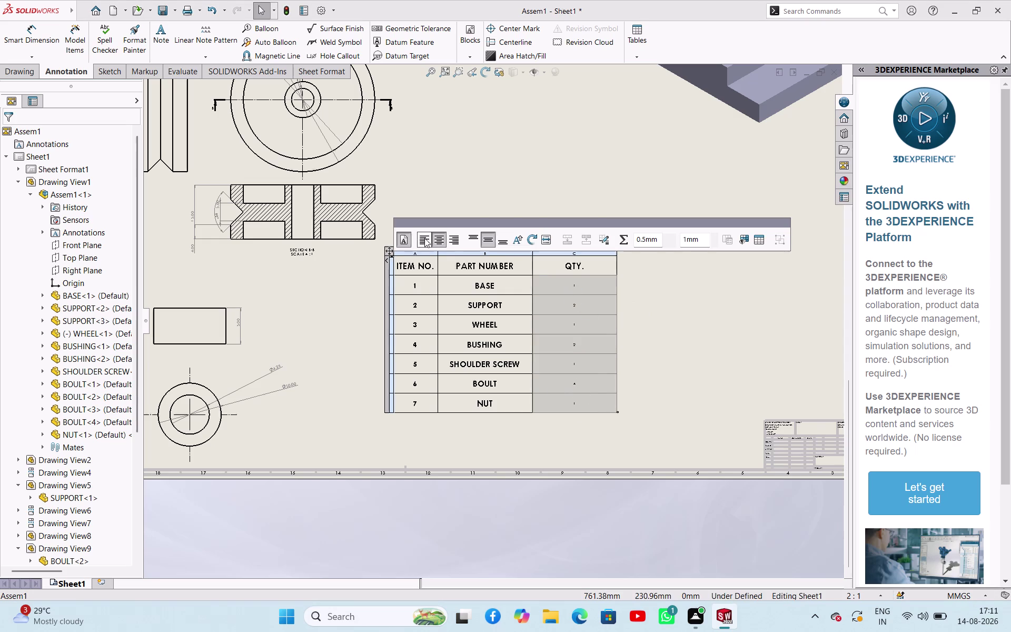
Set the quantity values to font size 20 and bold, then deselect.
click(408, 239)
click(523, 237)
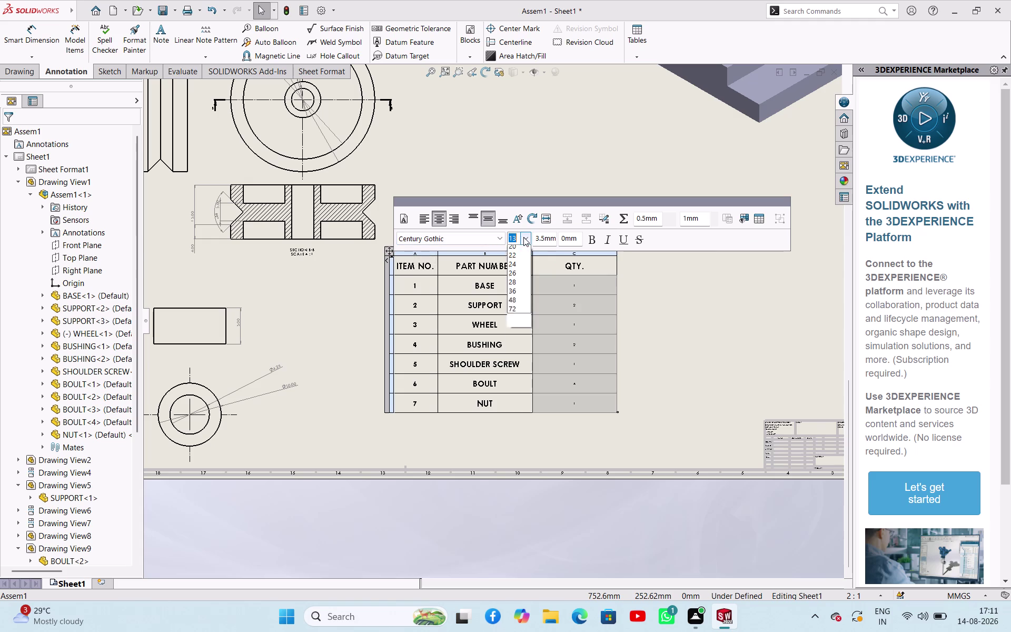
click(519, 319)
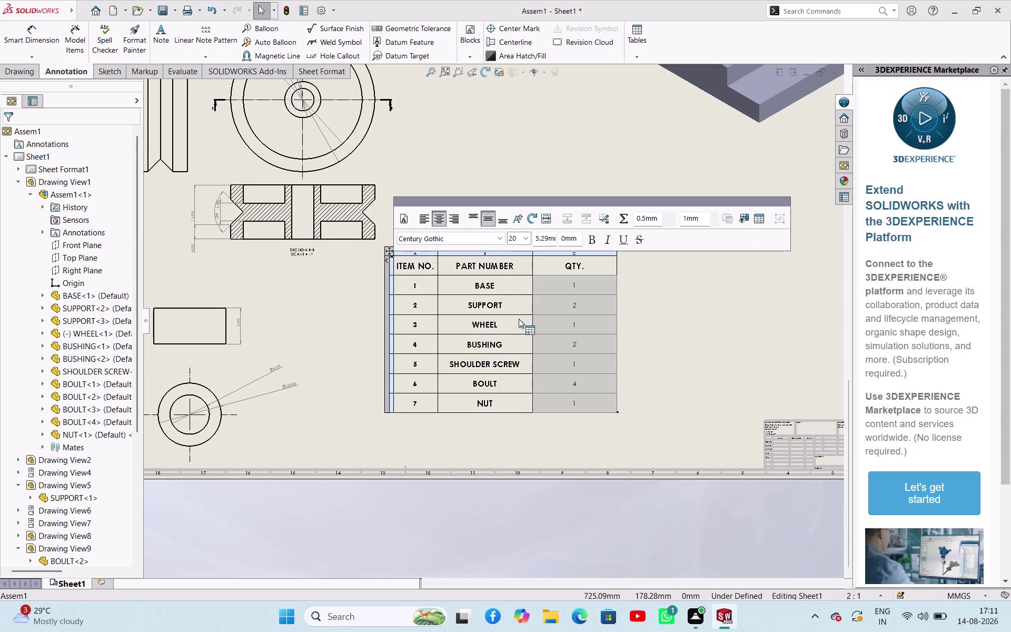
click(595, 243)
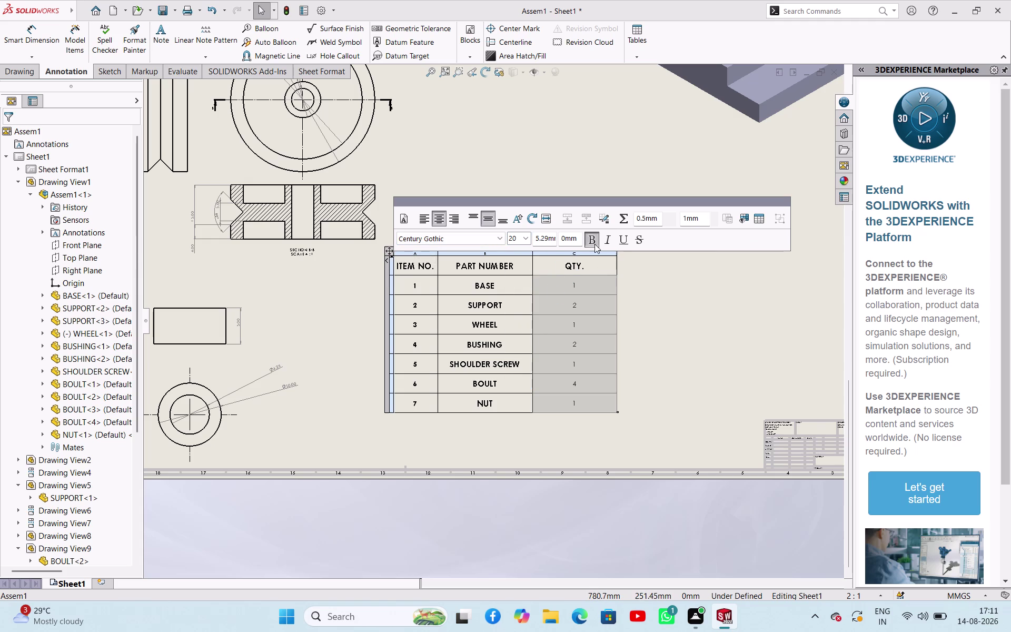
click(700, 321)
click(660, 294)
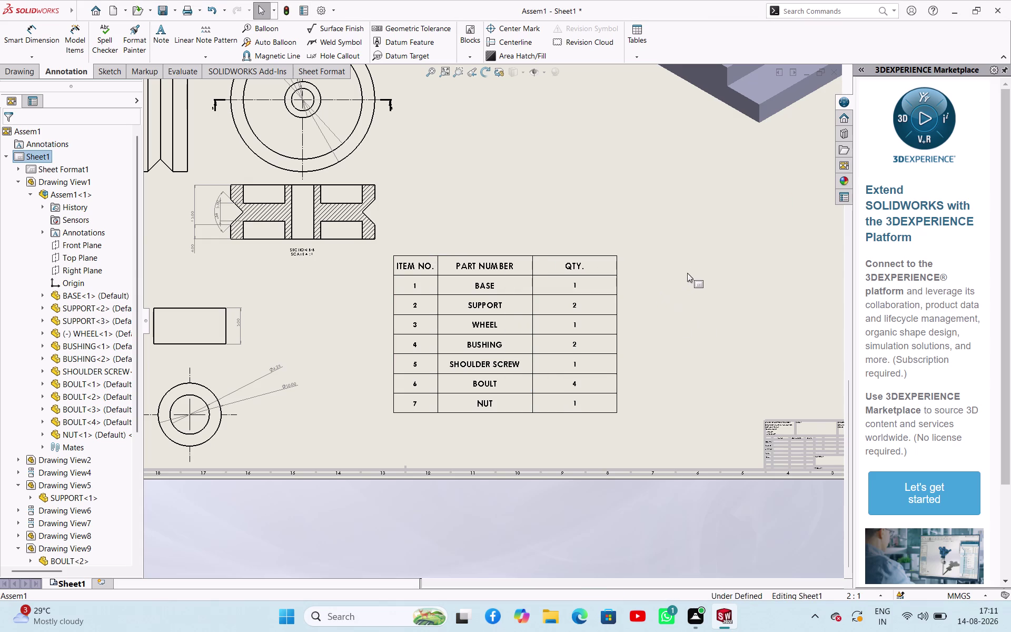
Widen the PART NUMBER and QTY columns by dragging their borders.
scroll(up, 3)
scroll(down, 3)
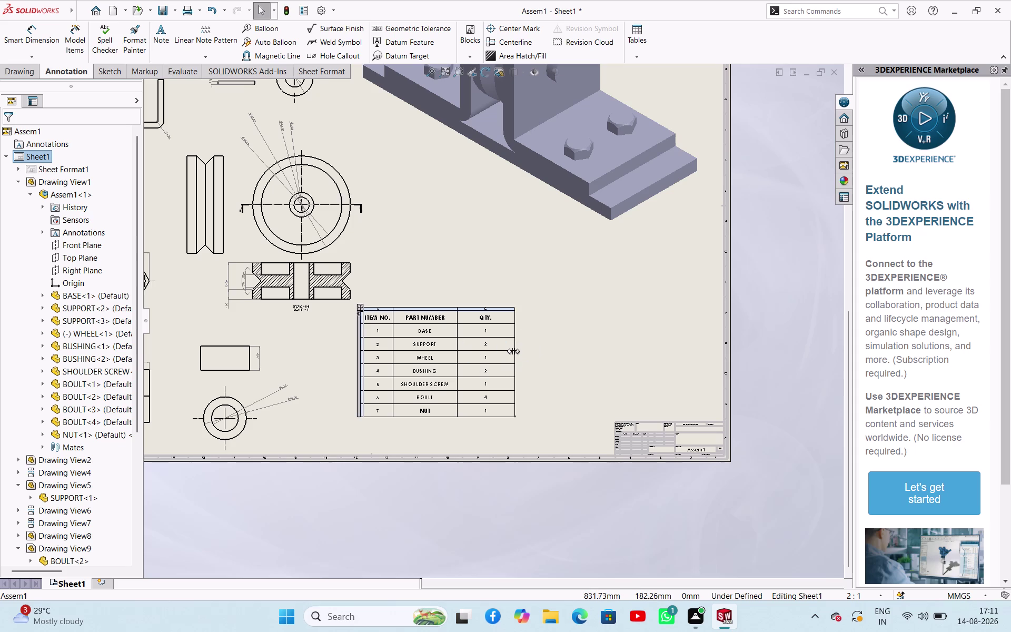
drag(513, 350, 552, 360)
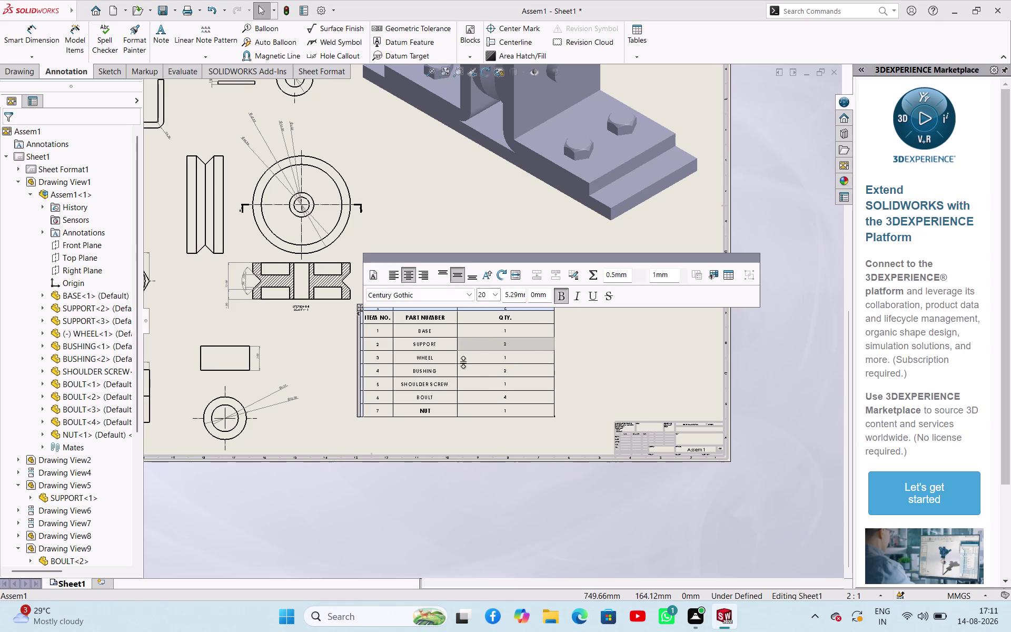
drag(457, 356, 513, 357)
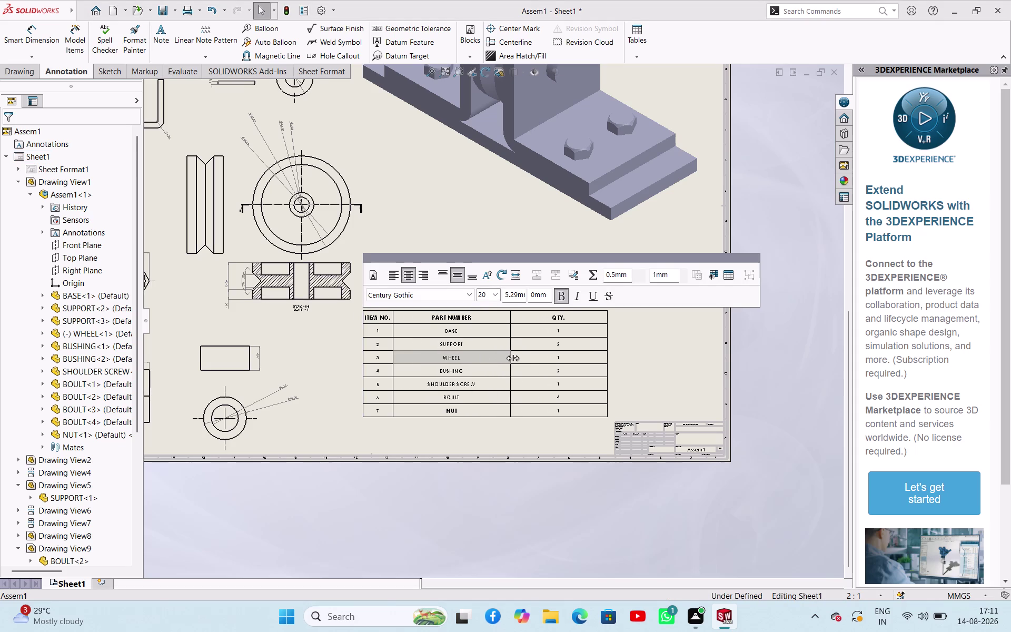
drag(513, 358, 512, 358)
click(651, 365)
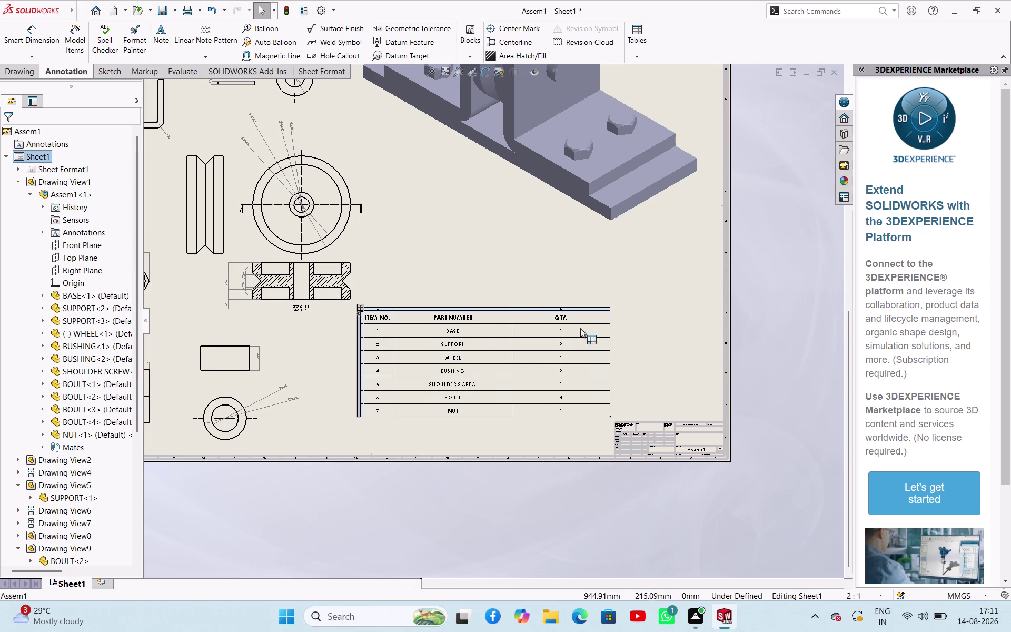
Shift the BOM table slightly higher on the sheet and zoom to fit.
drag(546, 312, 557, 283)
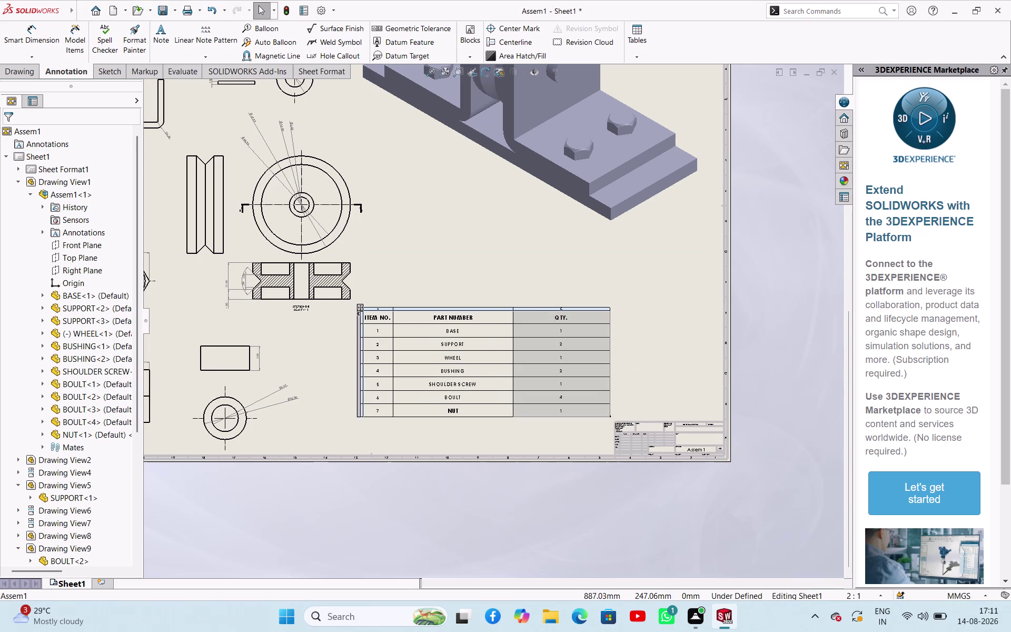
click(421, 208)
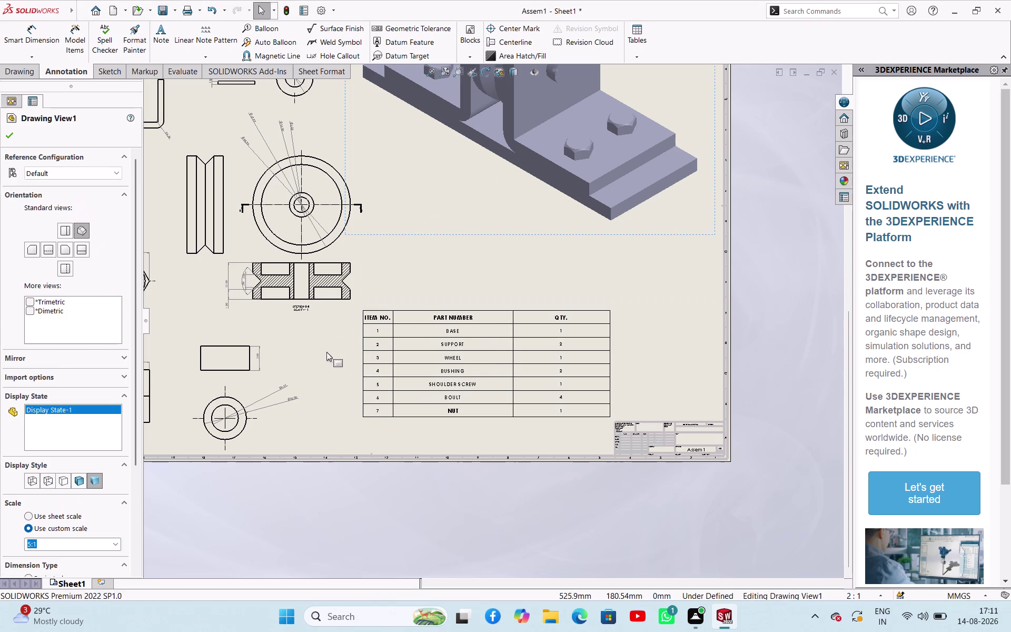
click(326, 352)
drag(362, 311, 362, 299)
click(638, 324)
click(771, 348)
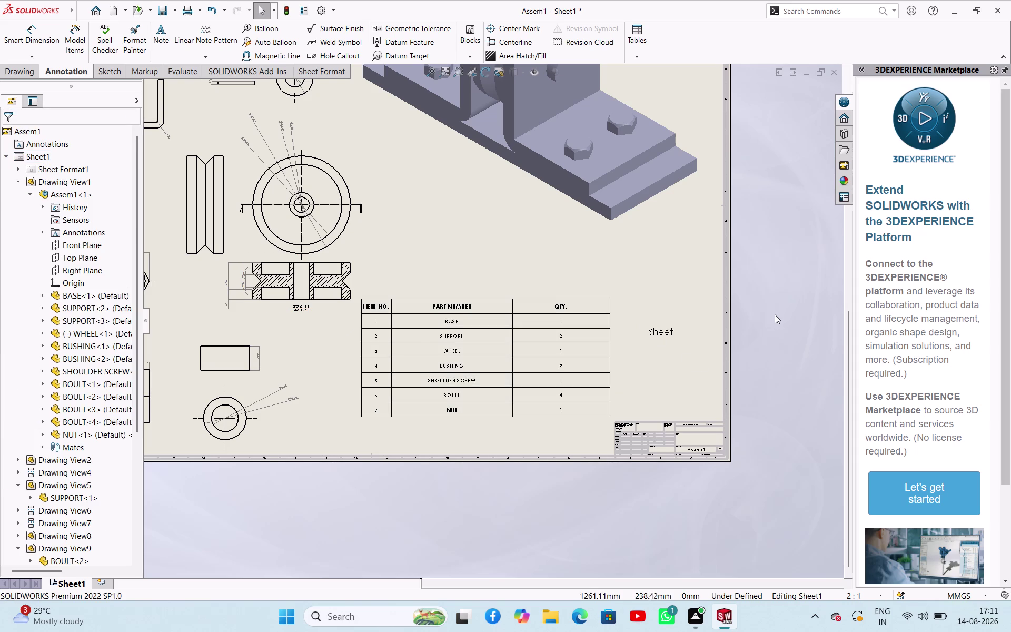
scroll(up, 3)
scroll(down, 3)
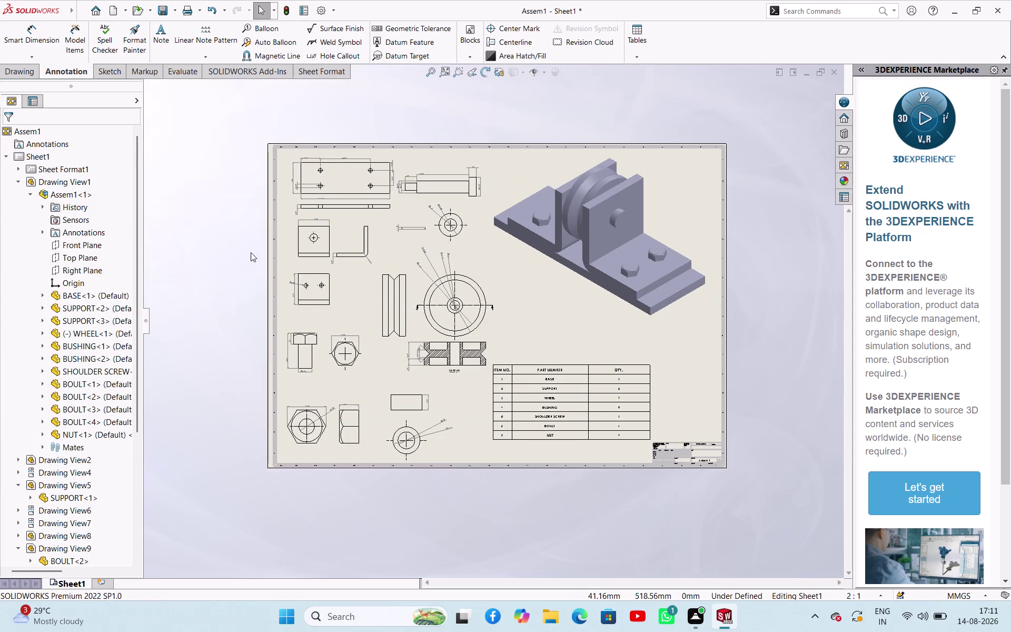
Open Save As for Assem1 in the wheelsupport folder with Ctrl+S.
click(229, 242)
key(ctrl+a)
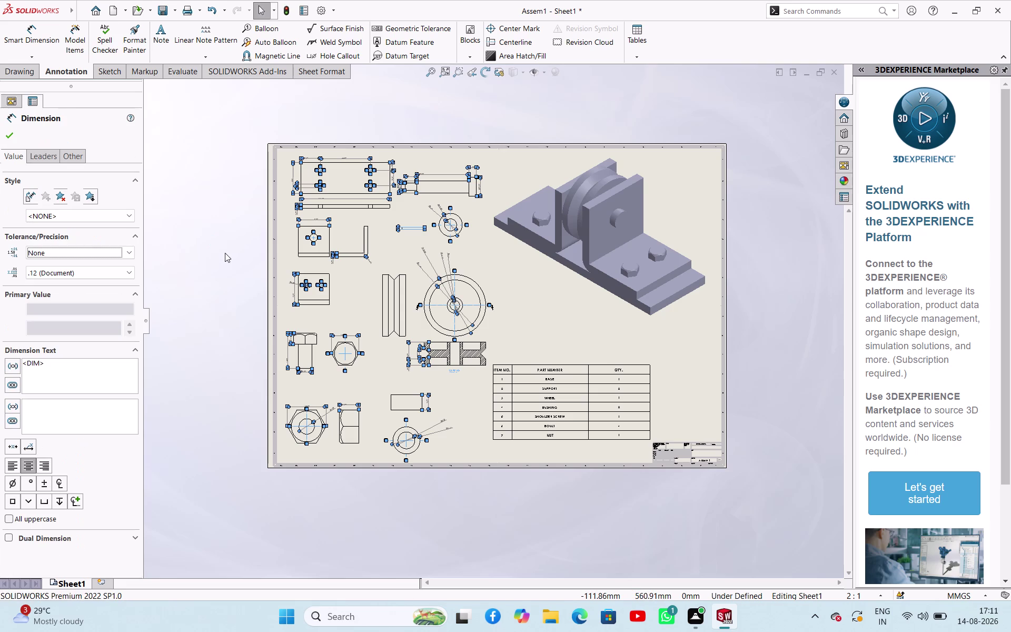
click(211, 217)
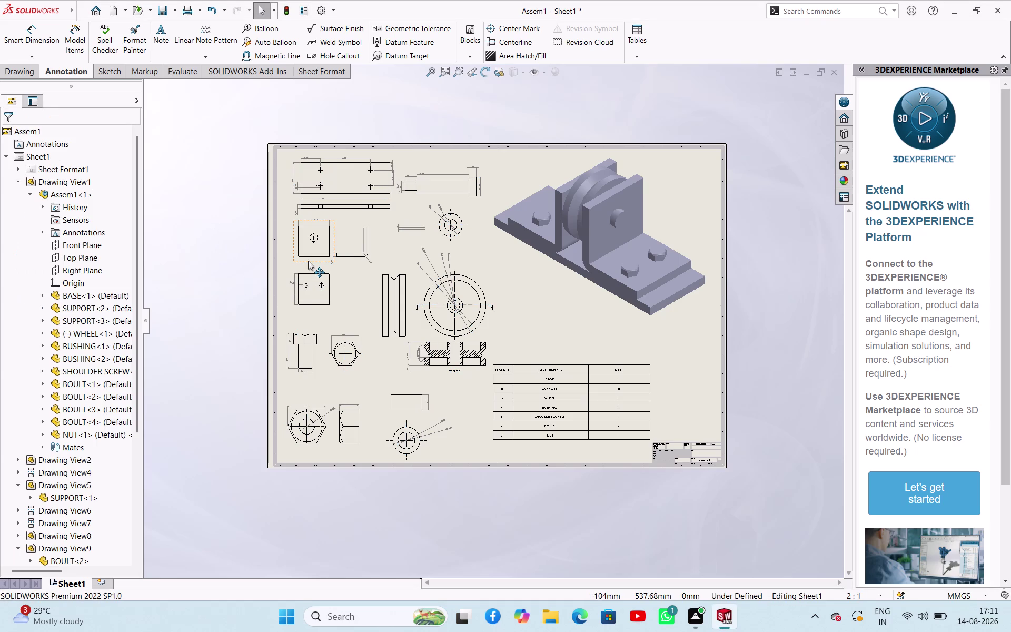
key(ctrl+s)
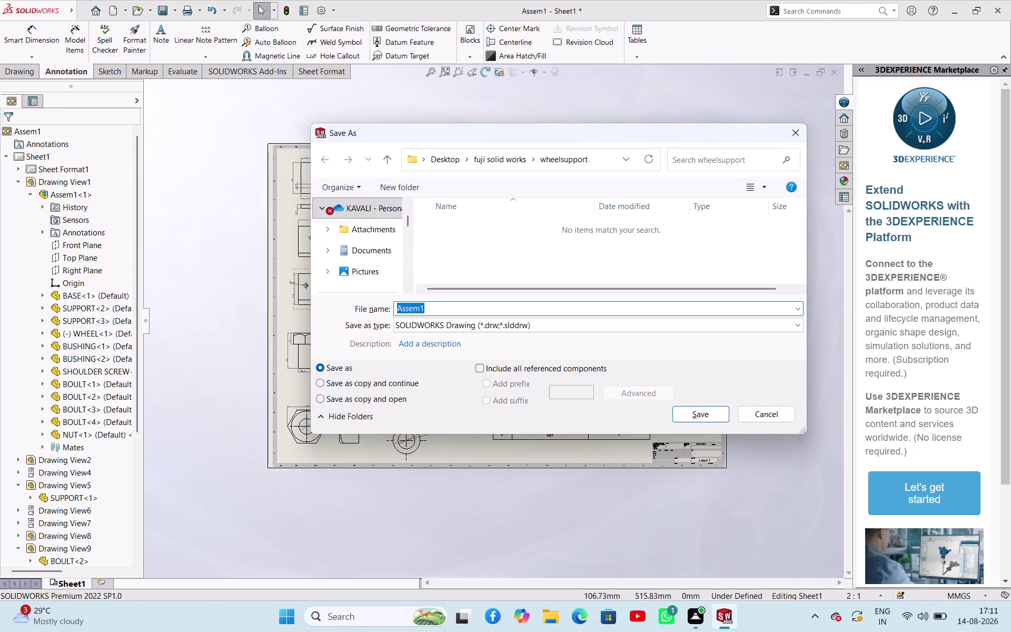
Navigate to the Desktop's fuji solid works\wheelsupport folder as the save location.
scroll(down, 3)
scroll(down, 3)
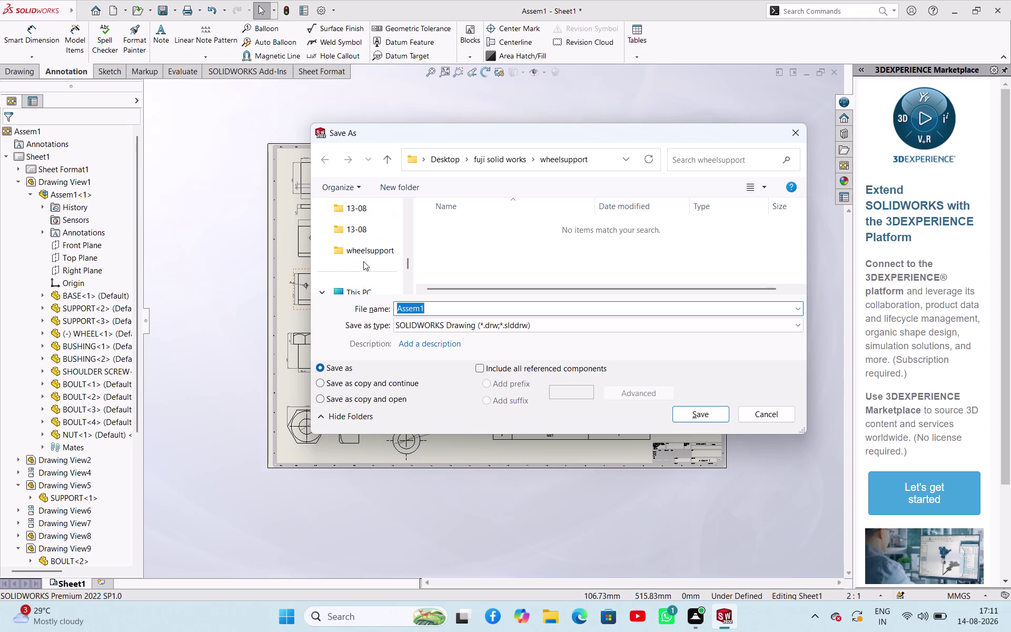
scroll(down, 3)
scroll(up, 3)
scroll(up, 3)
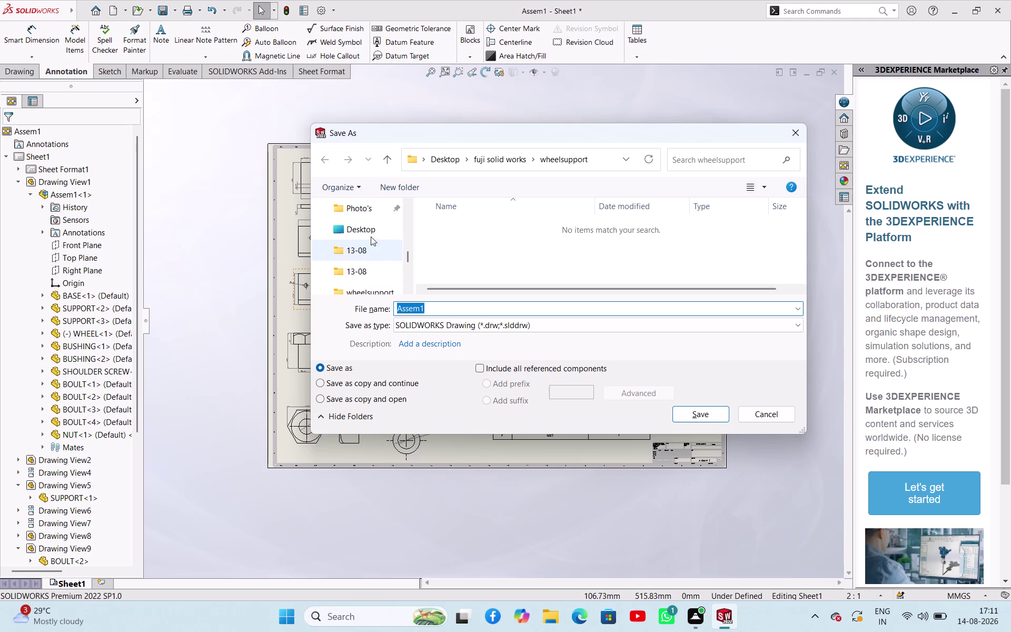
click(374, 227)
scroll(down, 3)
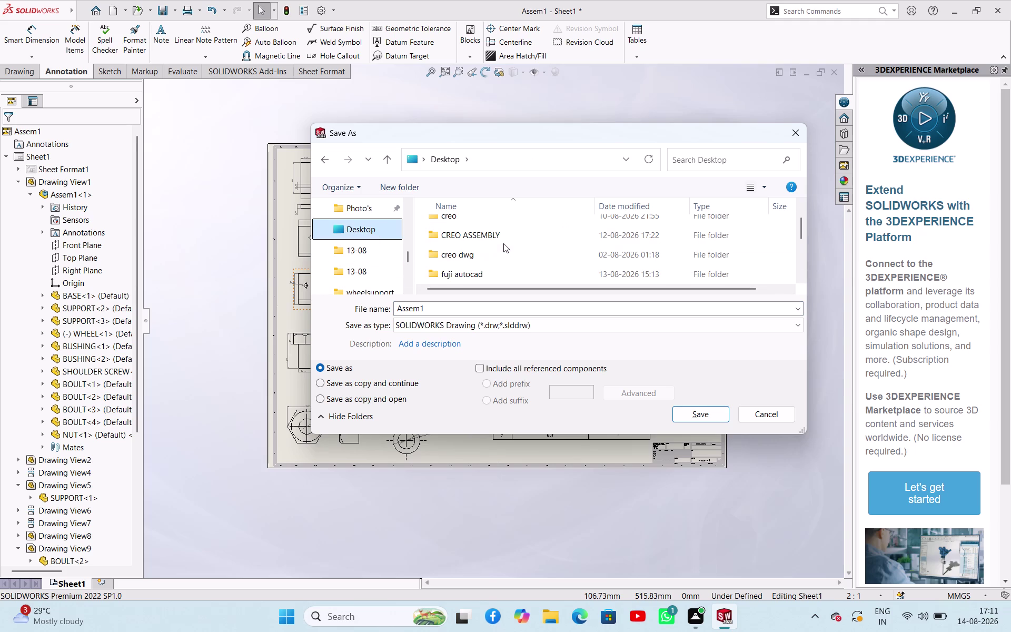
scroll(down, 3)
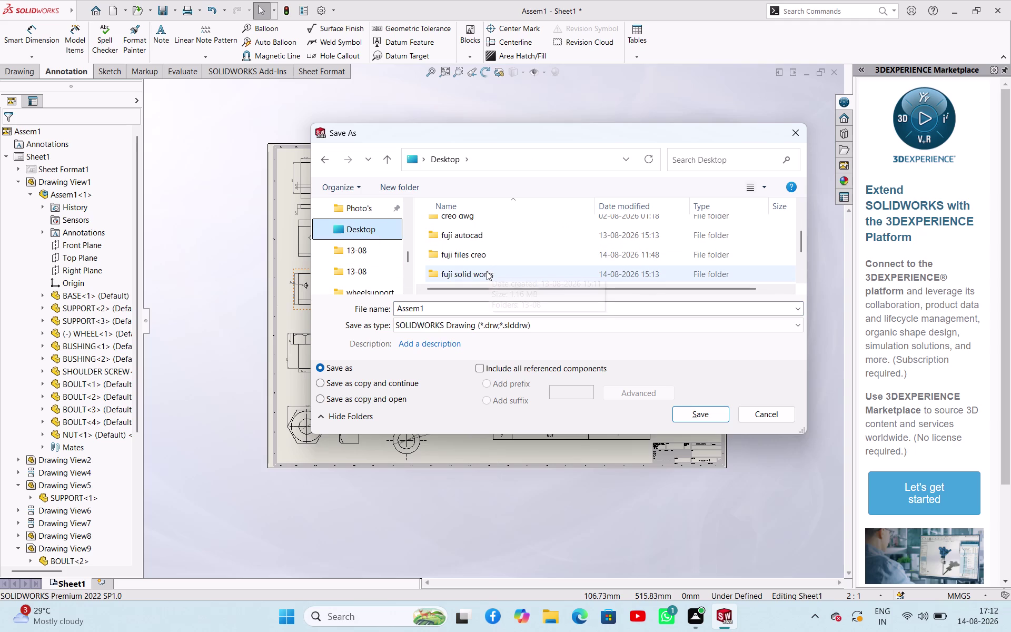
scroll(down, 3)
double_click(484, 236)
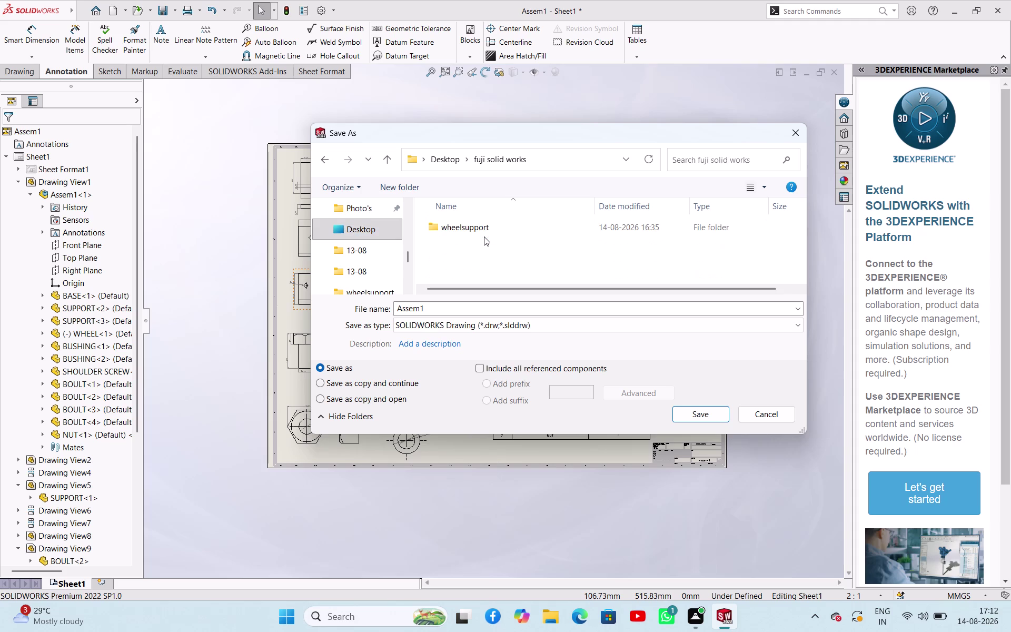
double_click(500, 221)
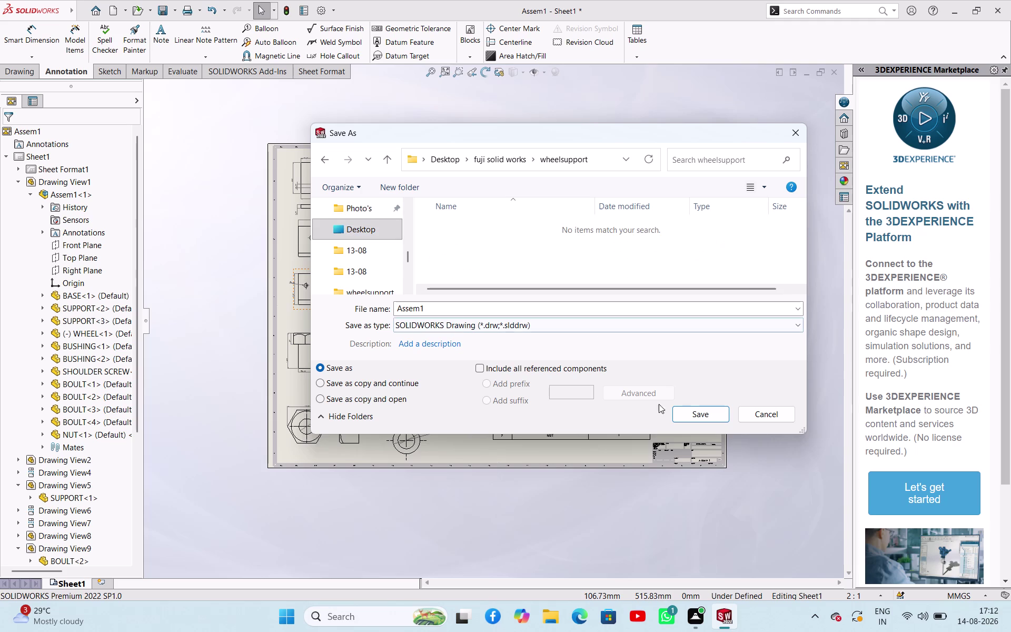
Enter 'WHEEL BASE DRTF' as the file name and save the drawing.
click(477, 308)
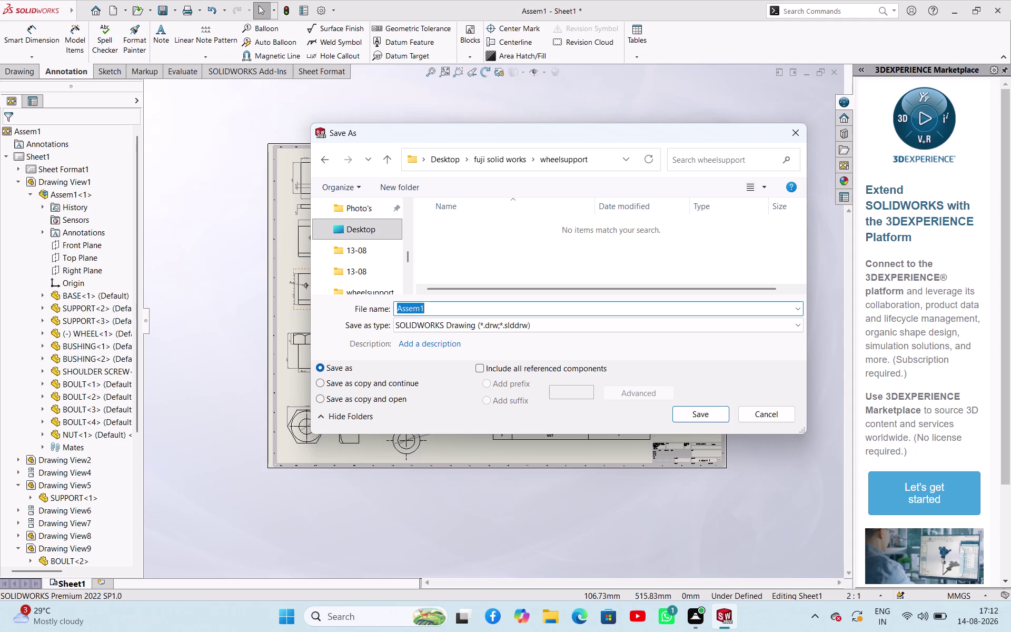
text(W)
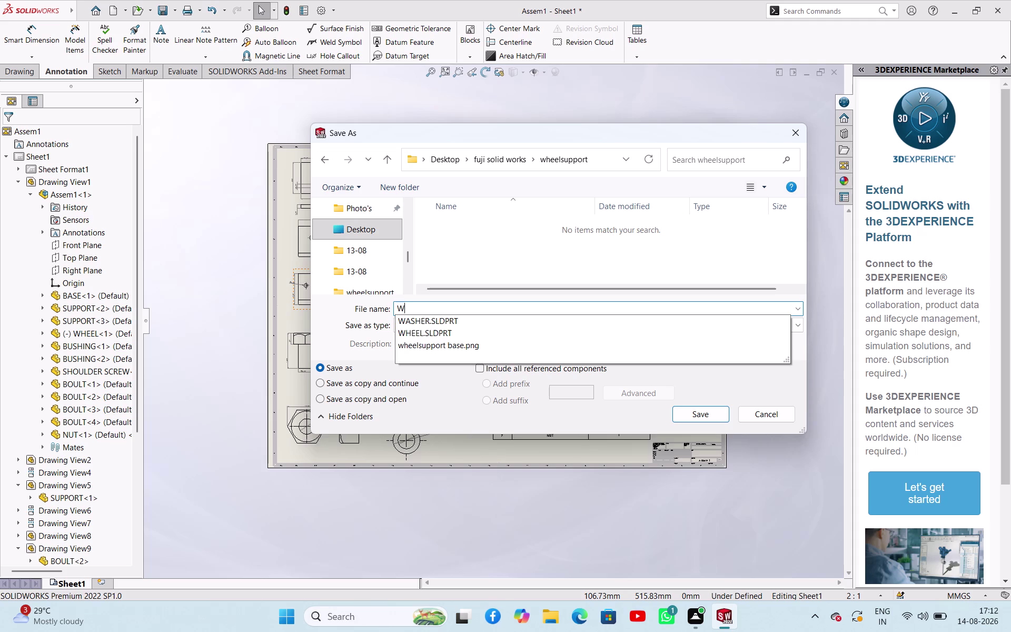
text(HEEL)
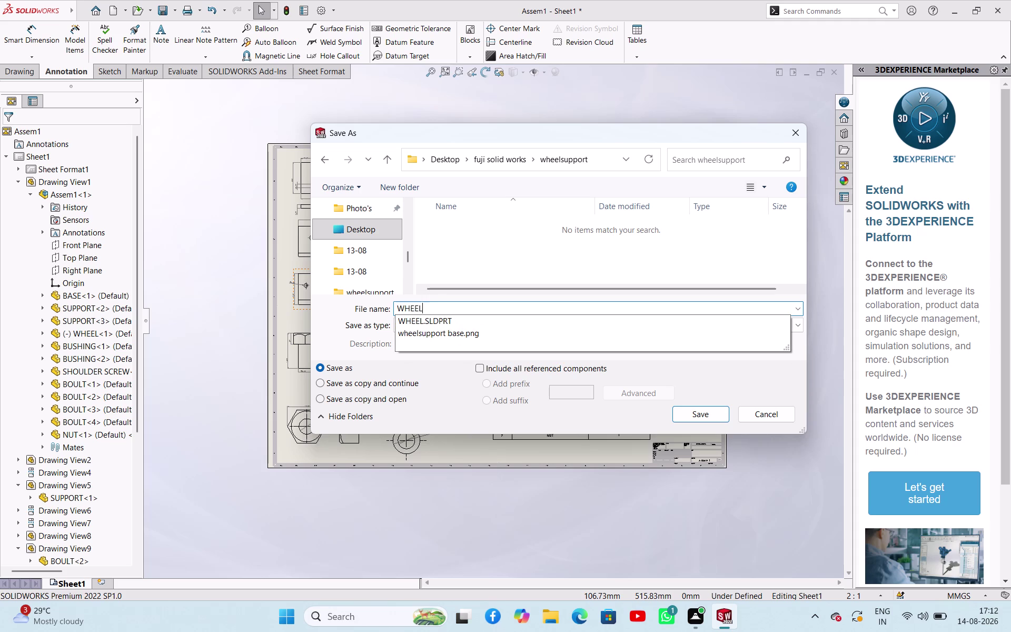
key(space)
text(BAS)
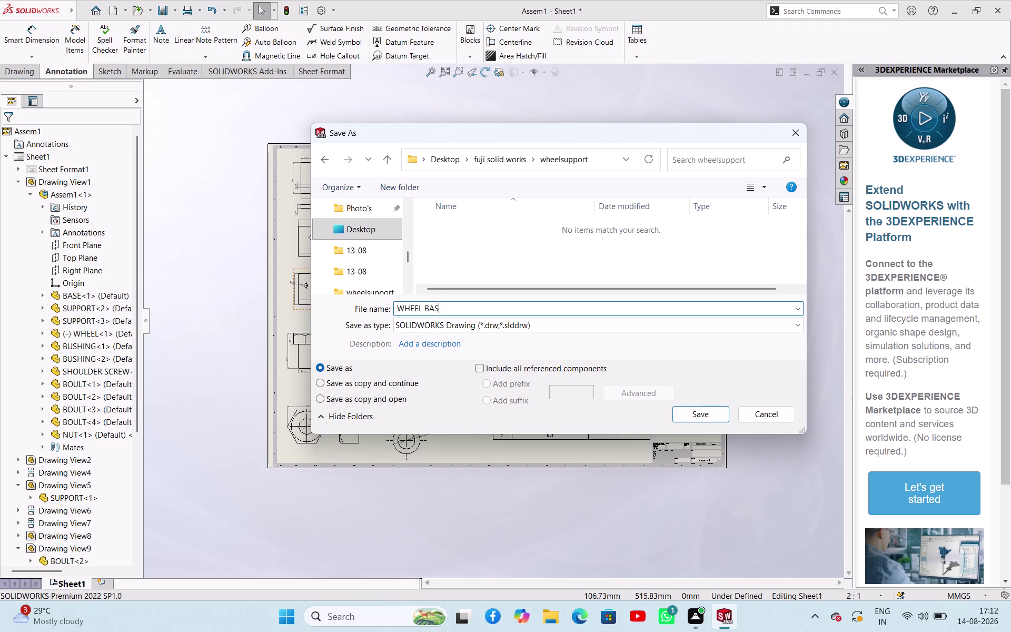
text(E)
key(space)
text(DRTF)
click(680, 411)
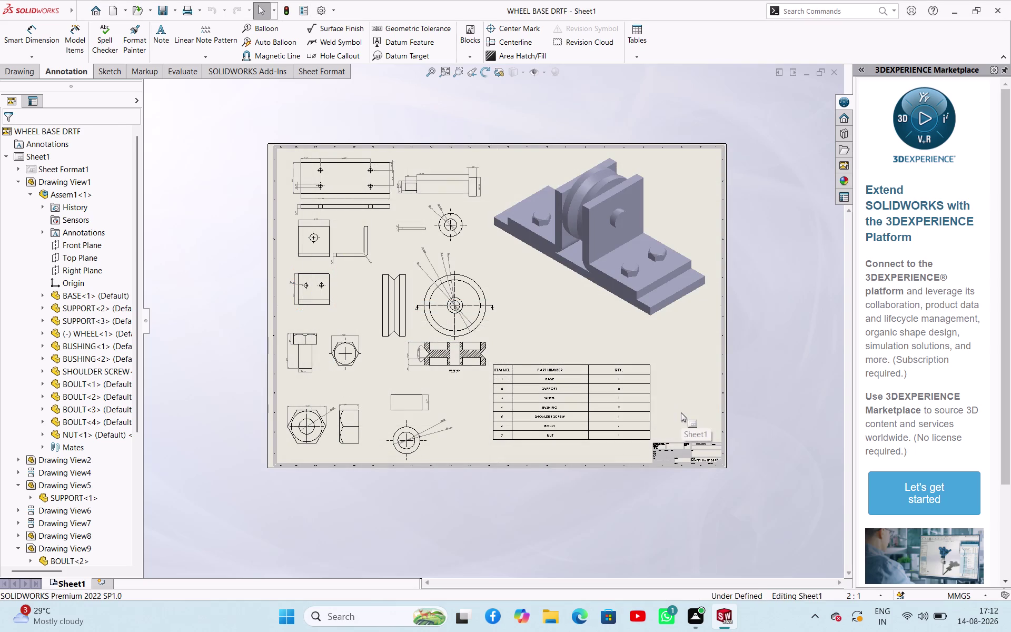
click(790, 361)
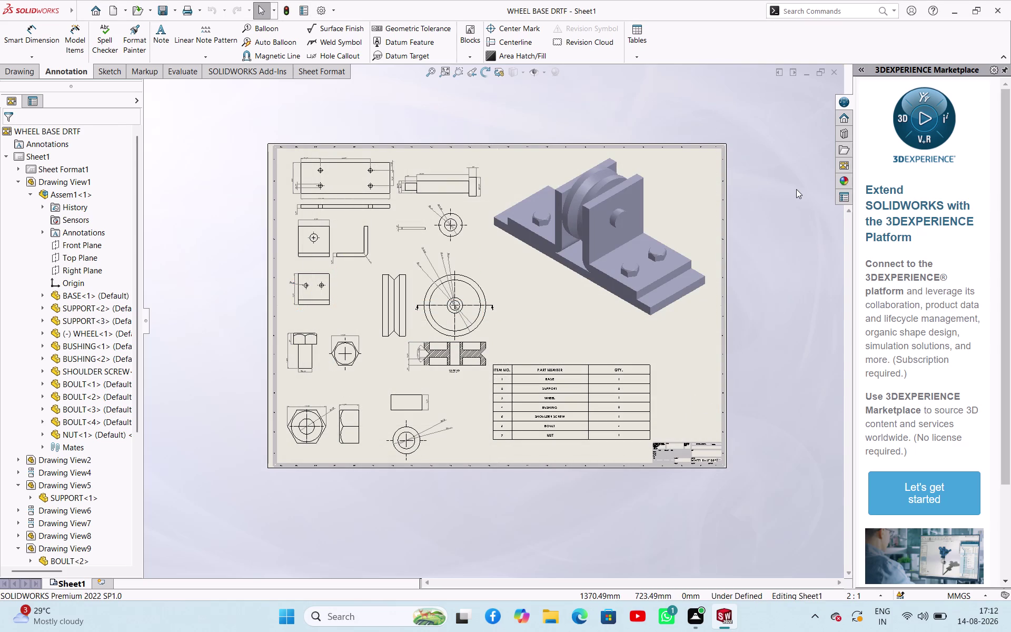